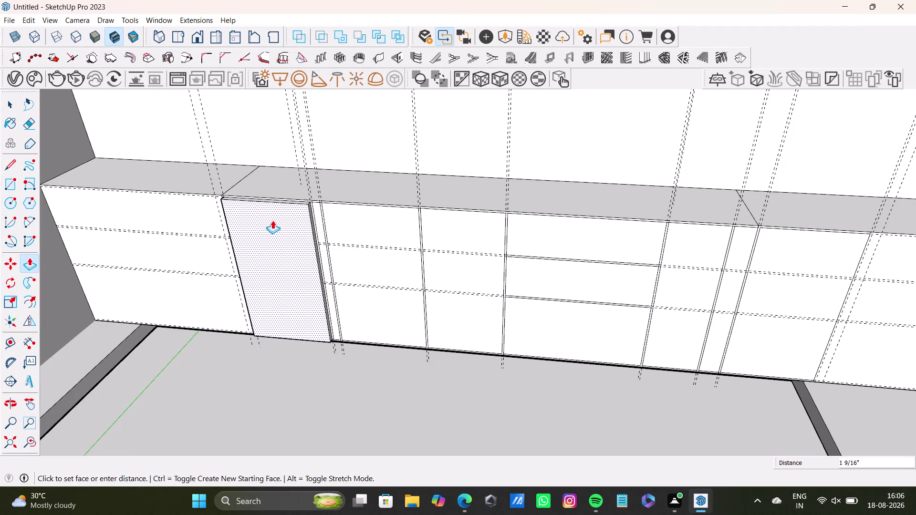
Push the left door and its narrow side strip out 1 9/16".
key(space)
scroll(up, 3)
click(320, 220)
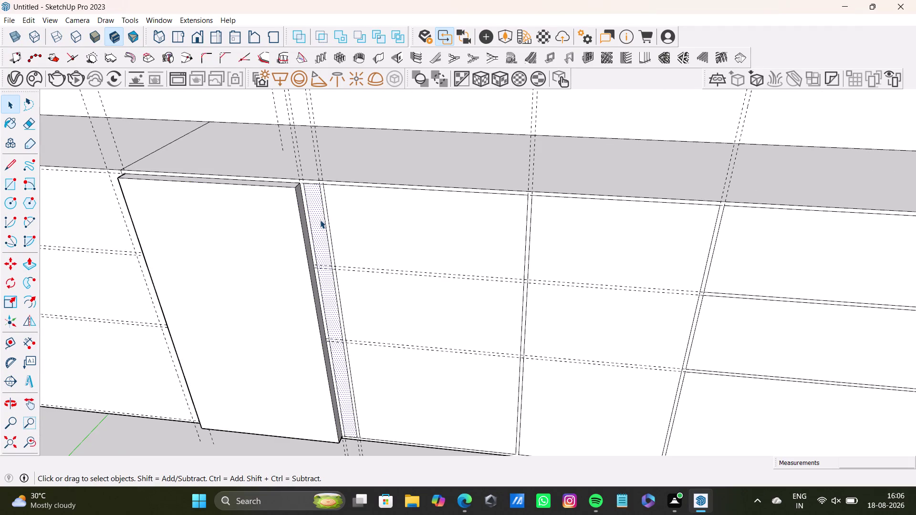
key(p)
drag(321, 220, 286, 205)
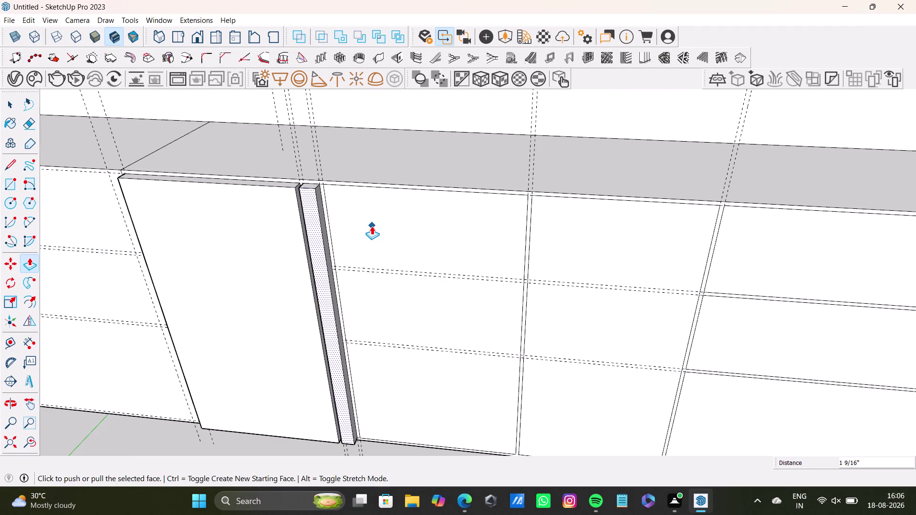
key(space)
click(373, 226)
Pull the second door front out to the same 1 9/16" thickness.
key(p)
drag(370, 225, 309, 201)
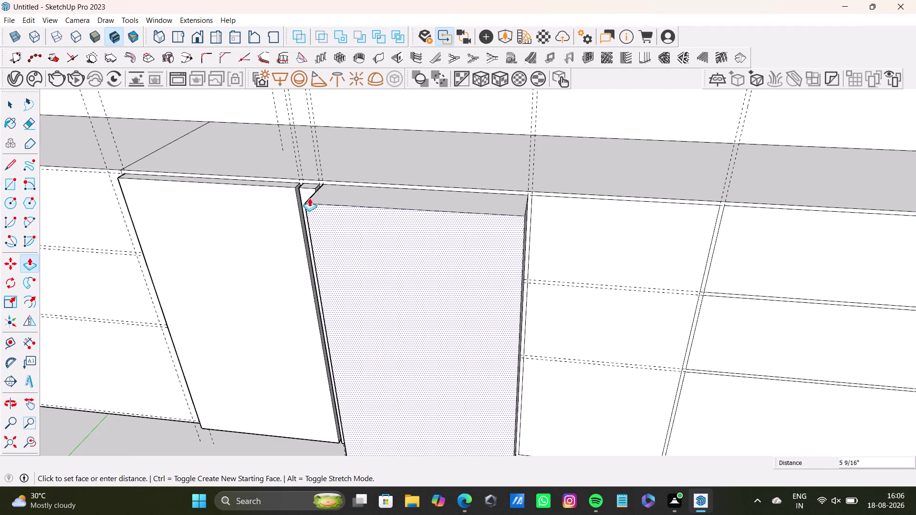
drag(309, 201, 309, 189)
scroll(down, 3)
middle_drag(495, 251, 347, 233)
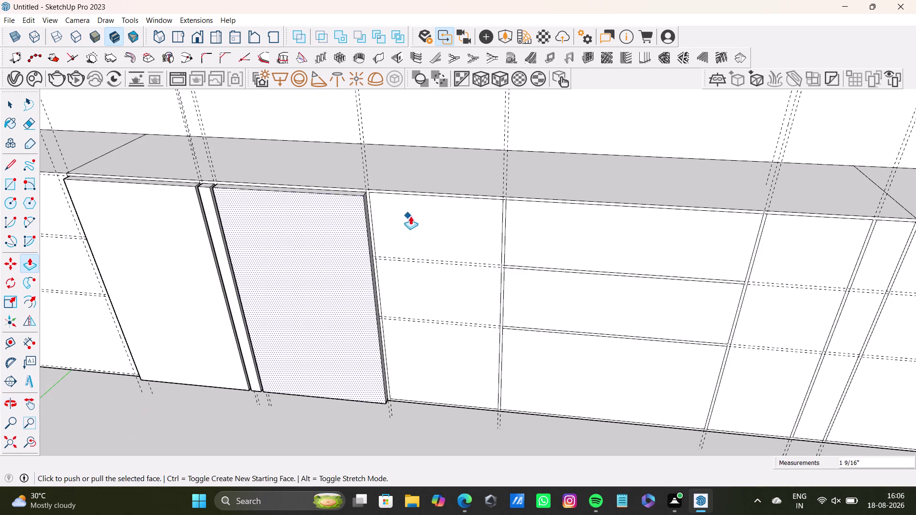
key(space)
click(414, 216)
Thicken the next door front along the run by 1 9/16".
key(p)
drag(414, 215, 344, 197)
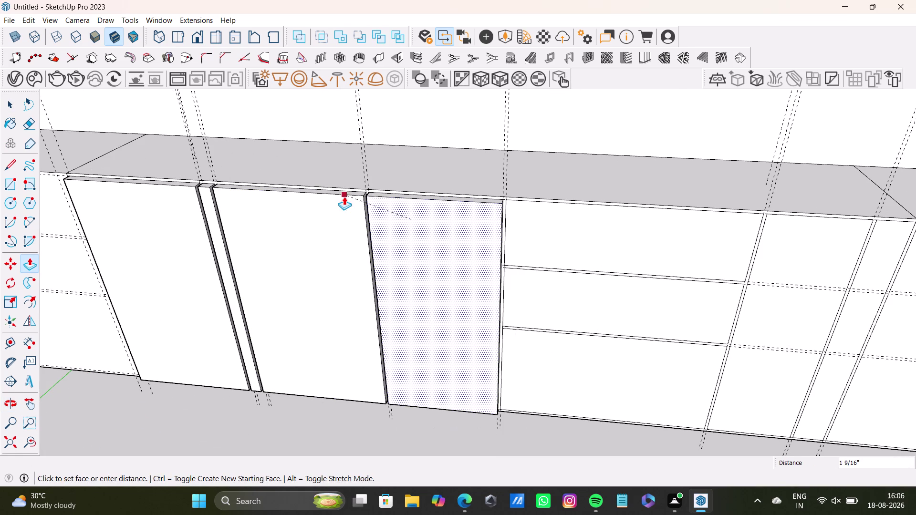
drag(344, 197, 344, 197)
scroll(down, 3)
middle_drag(557, 246, 418, 240)
Push the top drawer front out 1 9/16".
key(space)
click(458, 230)
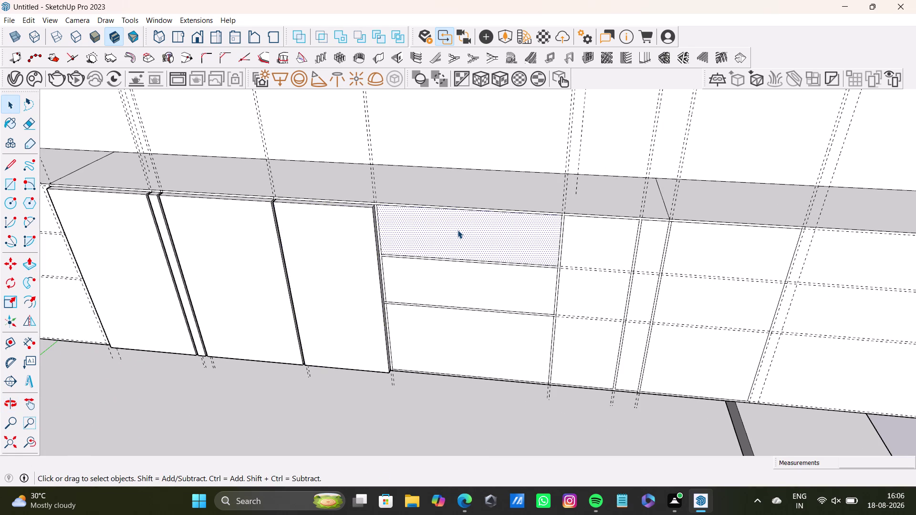
key(p)
drag(458, 230, 359, 207)
key(space)
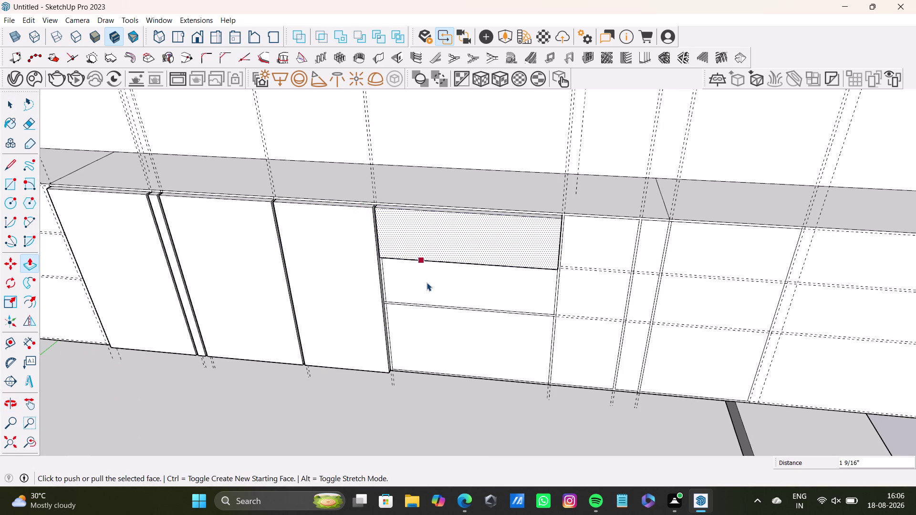
click(428, 287)
Give the middle drawer front a 1 9/16" thickness.
key(p)
drag(428, 287, 354, 251)
key(space)
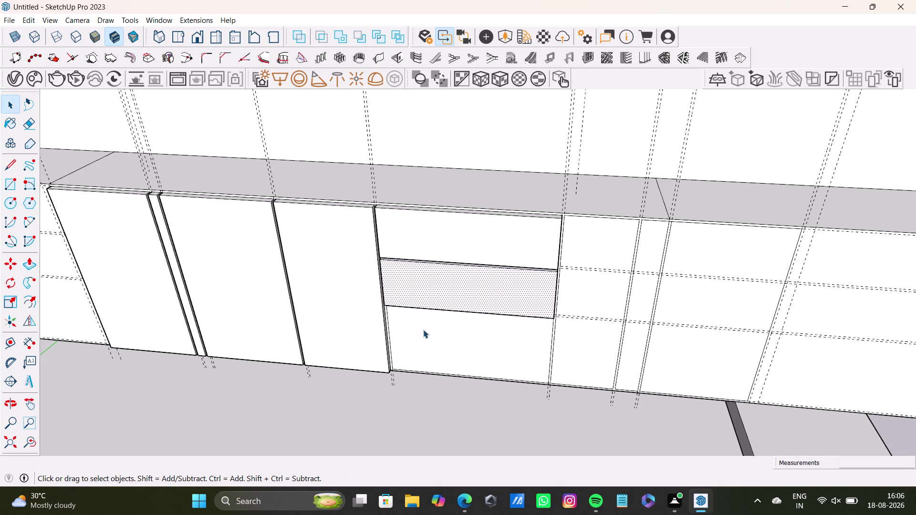
click(426, 333)
key(p)
drag(426, 333, 338, 283)
Extrude the bottom drawer front 1 9/16" outward.
scroll(down, 3)
middle_drag(455, 314, 360, 313)
scroll(up, 3)
click(452, 256)
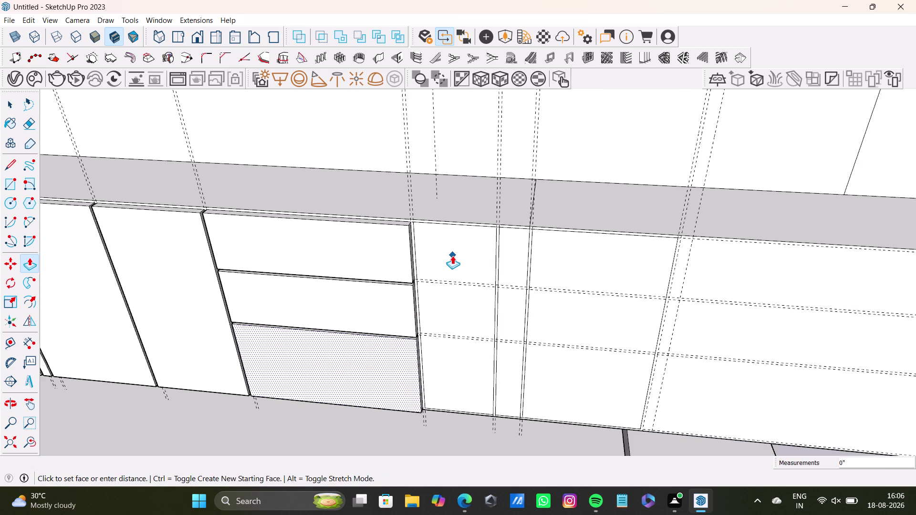
key(space)
click(453, 256)
Thicken the narrow door and the thin filler strip by 1 9/16".
key(p)
drag(452, 256, 399, 241)
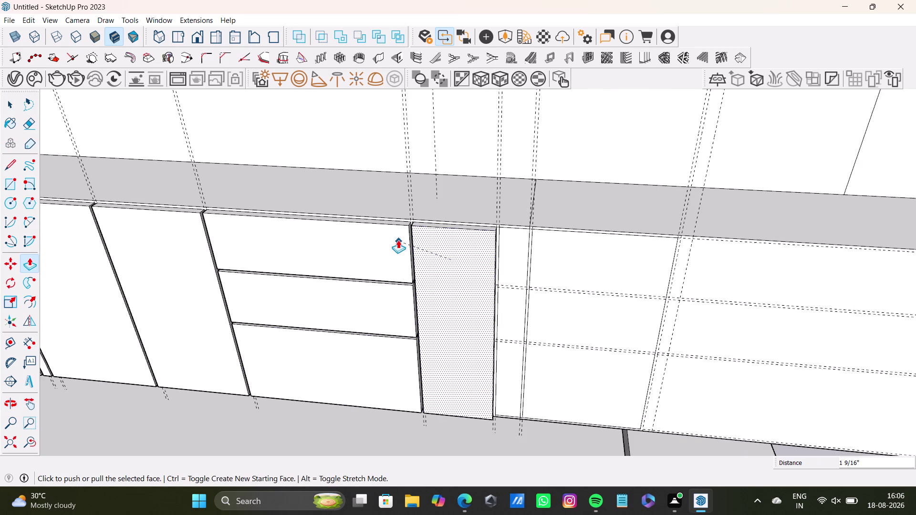
key(space)
click(512, 266)
key(p)
drag(513, 266, 483, 254)
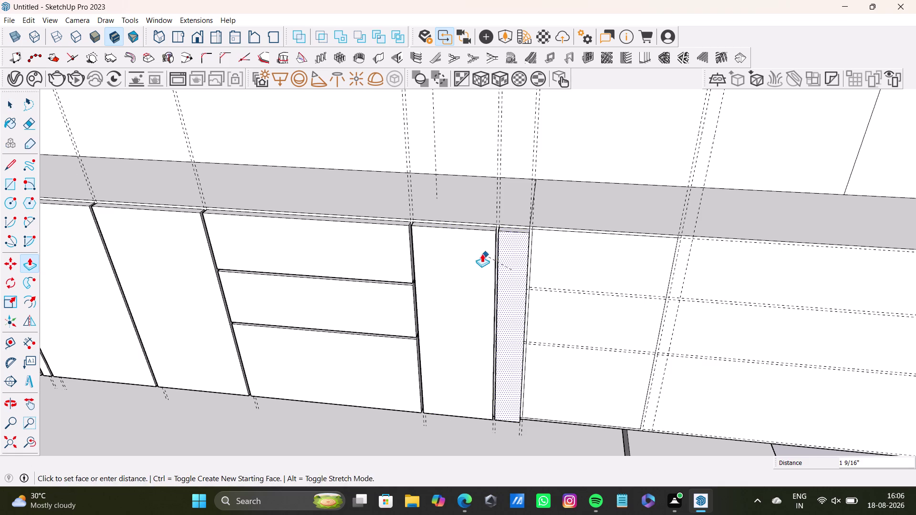
drag(483, 254, 479, 254)
key(space)
Push the last door face at the right end of the cabinets out 1 9/16".
scroll(down, 3)
middle_drag(501, 290, 395, 294)
click(472, 279)
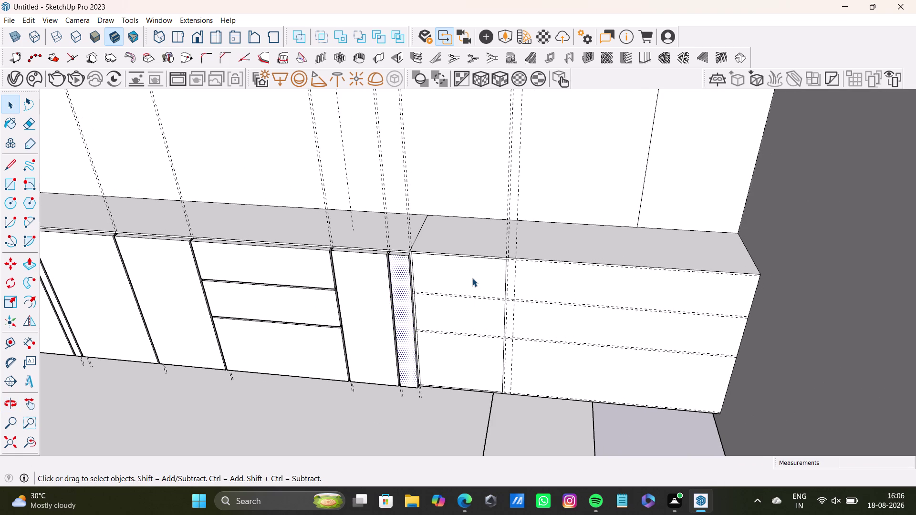
key(bracketright)
key(bracketright)
key(bracketright)
drag(472, 279, 443, 278)
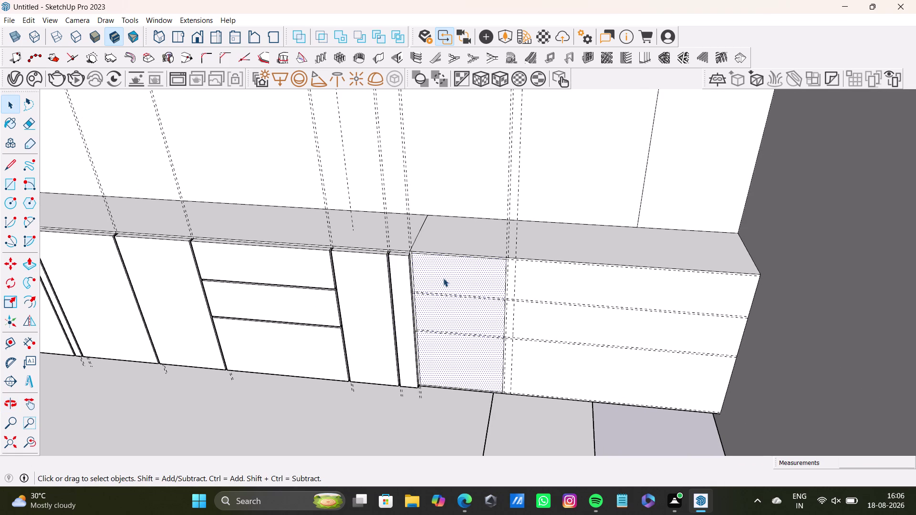
key(p)
drag(443, 278, 387, 266)
key(space)
scroll(down, 3)
Orbit around the cabinet run to check all the thickened fronts.
middle_drag(411, 282, 425, 228)
scroll(down, 3)
middle_drag(442, 260, 568, 244)
scroll(up, 3)
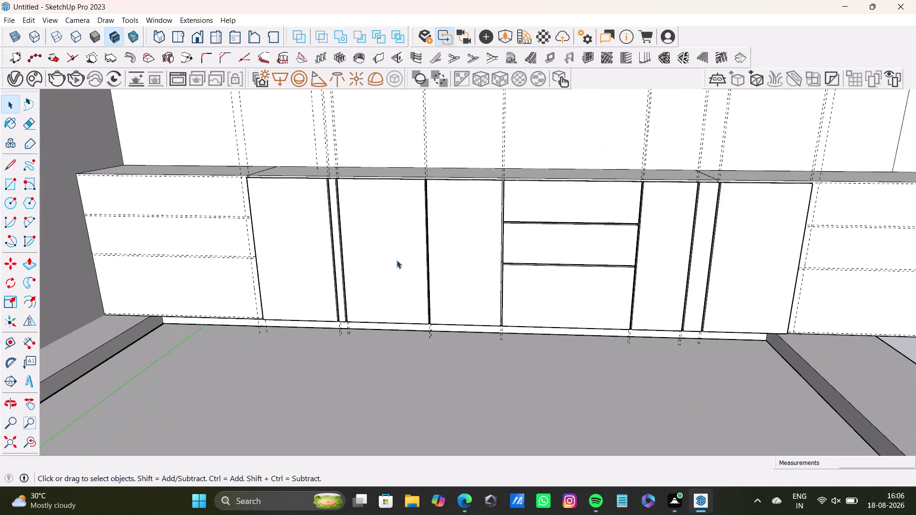
Draw the 14' 1 7/16" × 1' 10 15/16" rectangle from the back corner to the far front corner.
middle_drag(397, 260, 399, 395)
scroll(down, 3)
middle_drag(425, 304, 388, 380)
scroll(up, 3)
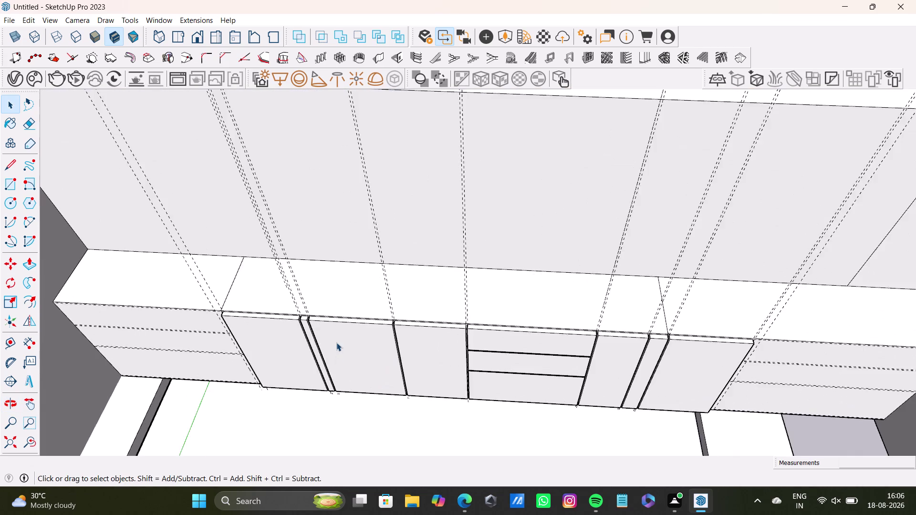
scroll(up, 3)
click(10, 184)
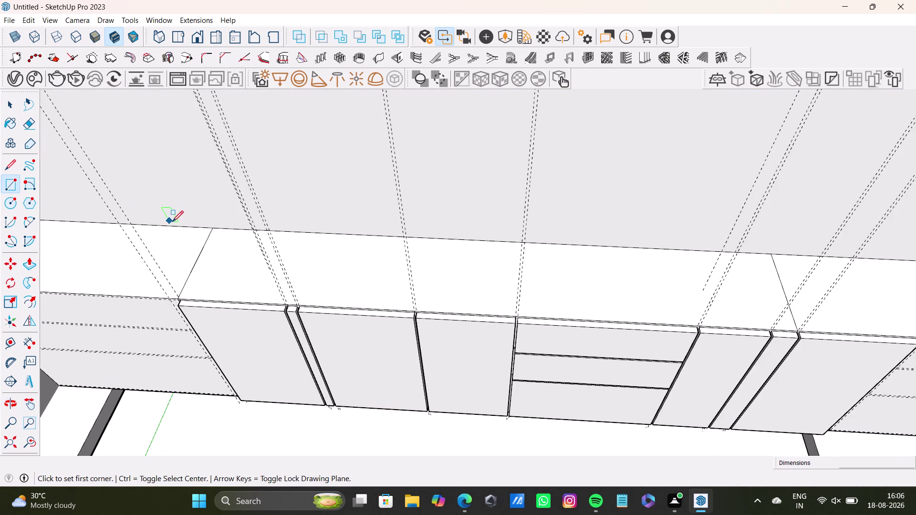
scroll(up, 3)
click(226, 229)
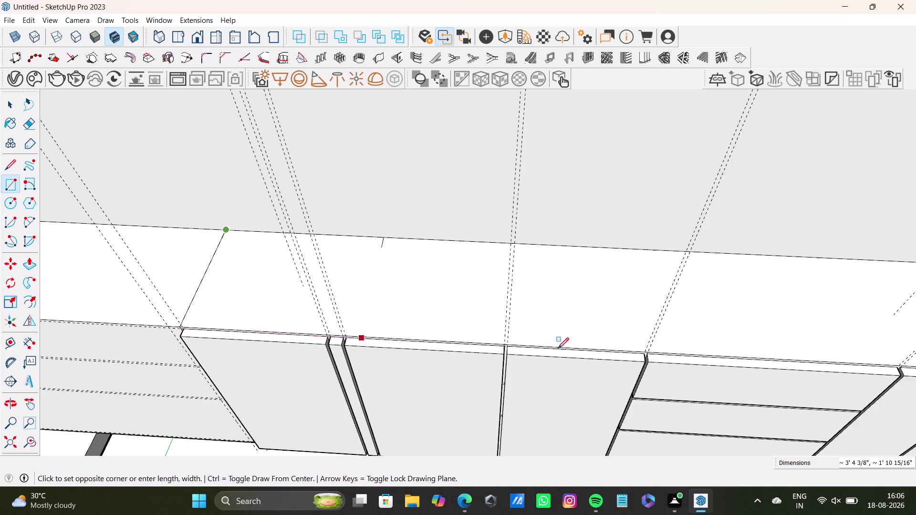
scroll(down, 3)
middle_drag(795, 344, 451, 338)
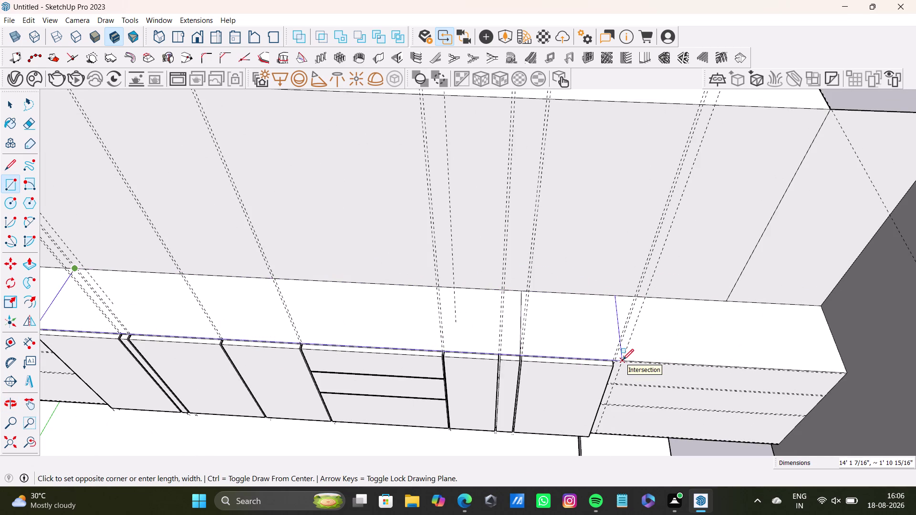
click(623, 360)
scroll(up, 3)
middle_drag(536, 360, 534, 333)
Undo a stray selection and orbit to face the cabinet run from the front.
key(space)
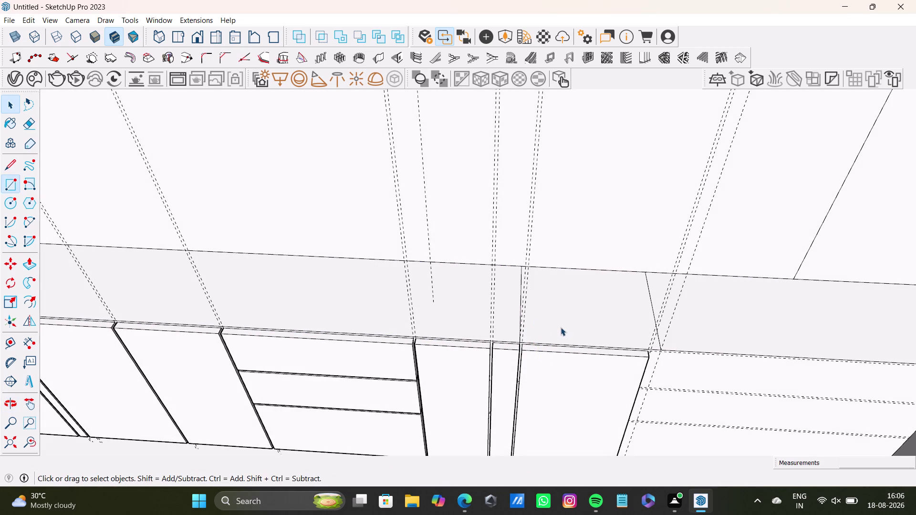
click(564, 326)
key(ctrl+z)
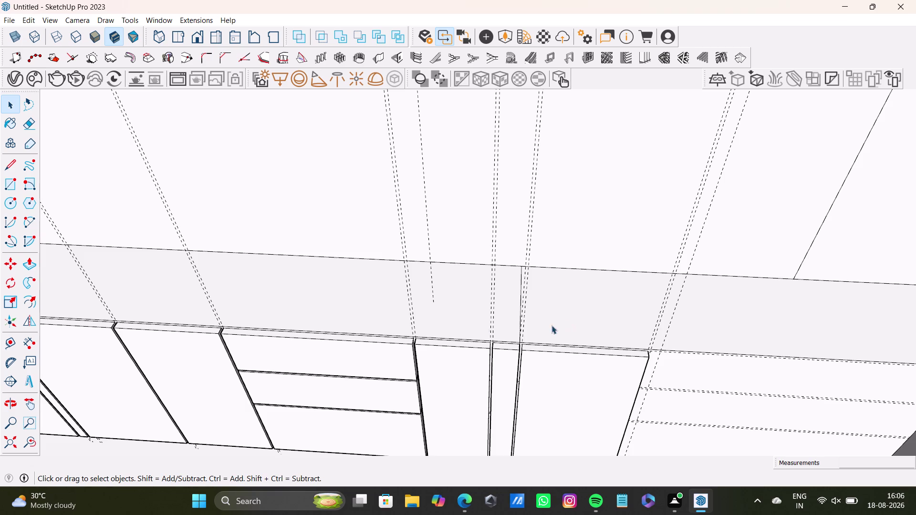
scroll(down, 3)
middle_drag(211, 295, 449, 324)
scroll(down, 3)
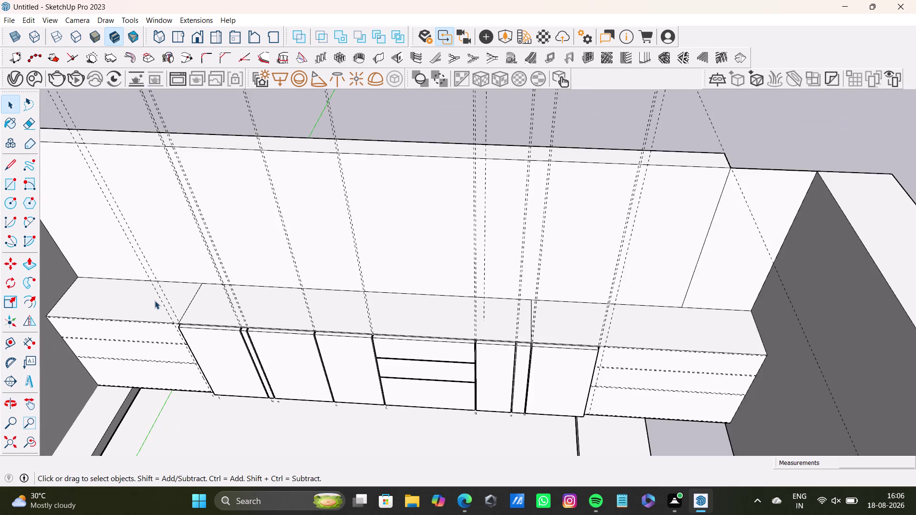
scroll(down, 3)
middle_drag(354, 340, 389, 231)
scroll(up, 3)
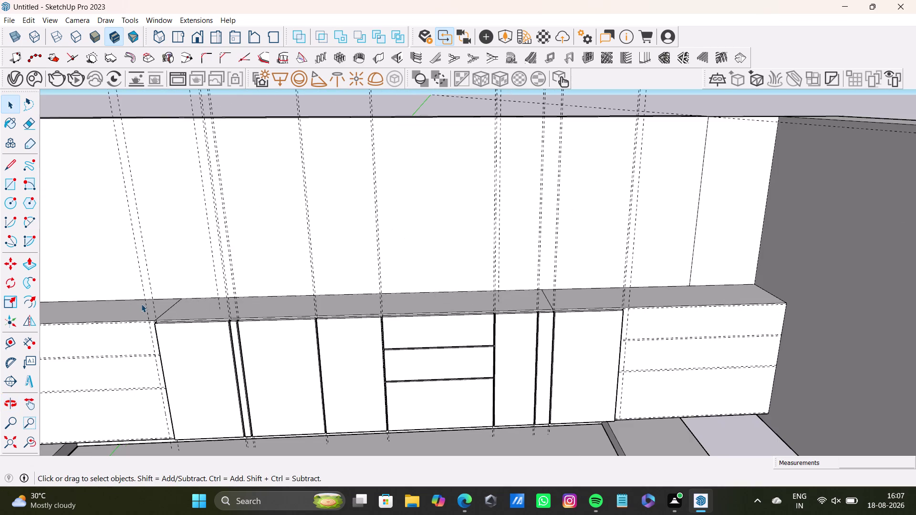
Select faces on the wall behind the cabinets.
click(154, 300)
scroll(up, 3)
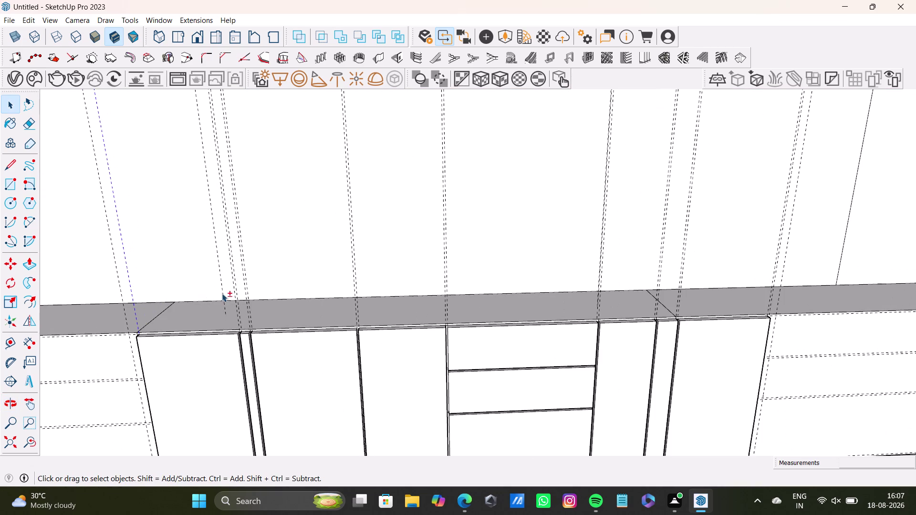
click(223, 295)
click(233, 296)
click(238, 300)
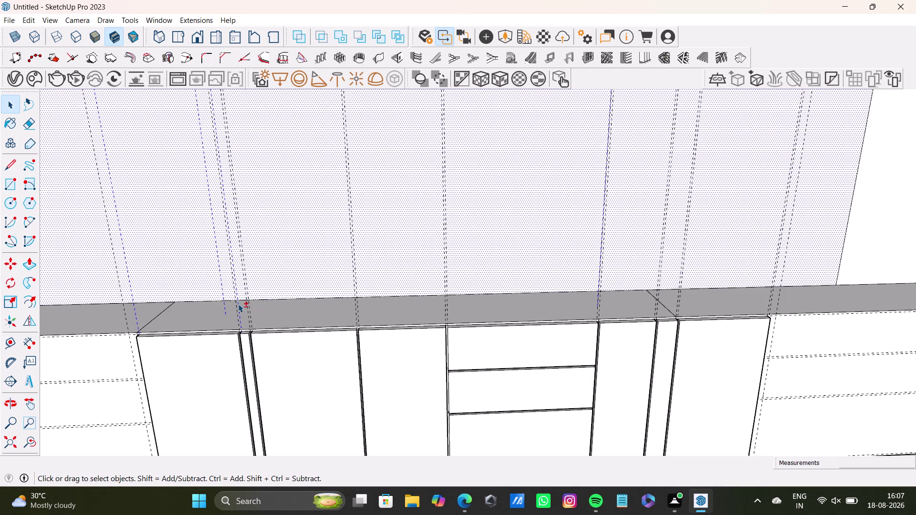
click(283, 272)
scroll(up, 3)
click(229, 295)
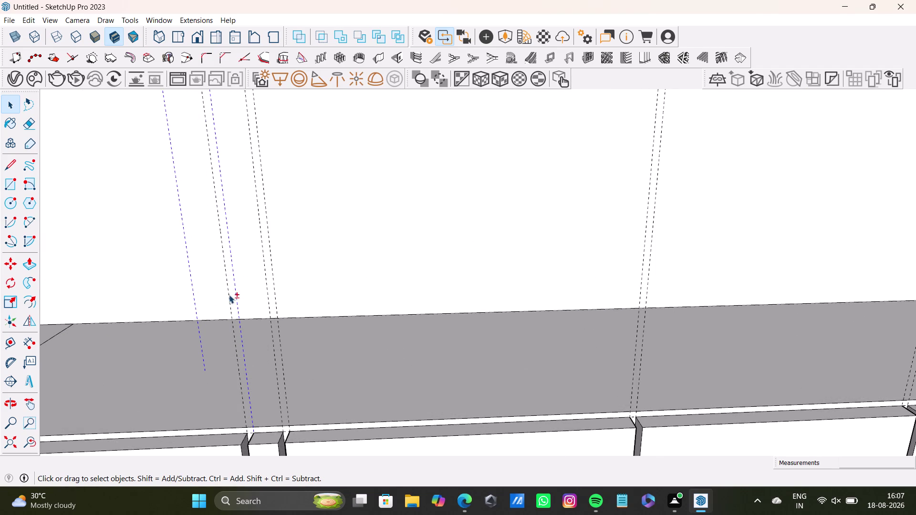
click(269, 297)
click(274, 298)
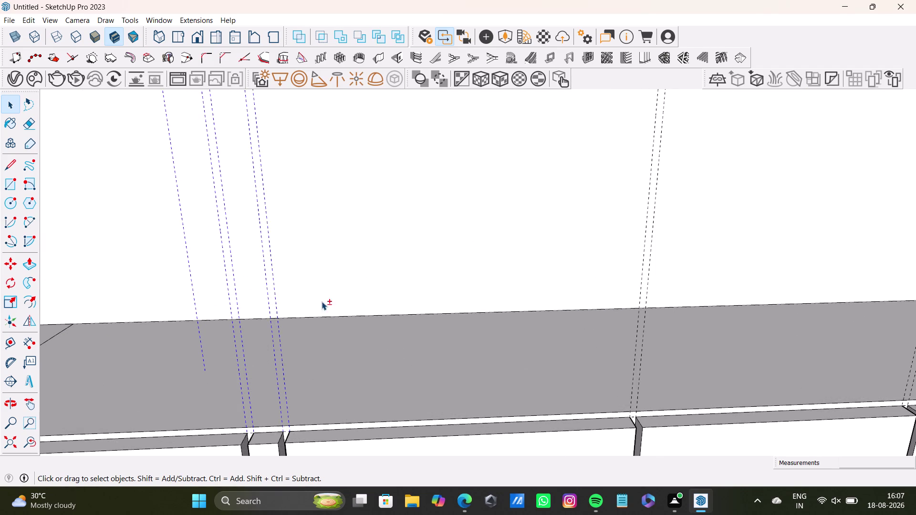
Orbit over the countertop and click faces at both of its ends to inspect it.
scroll(down, 3)
middle_drag(544, 335, 377, 320)
scroll(up, 3)
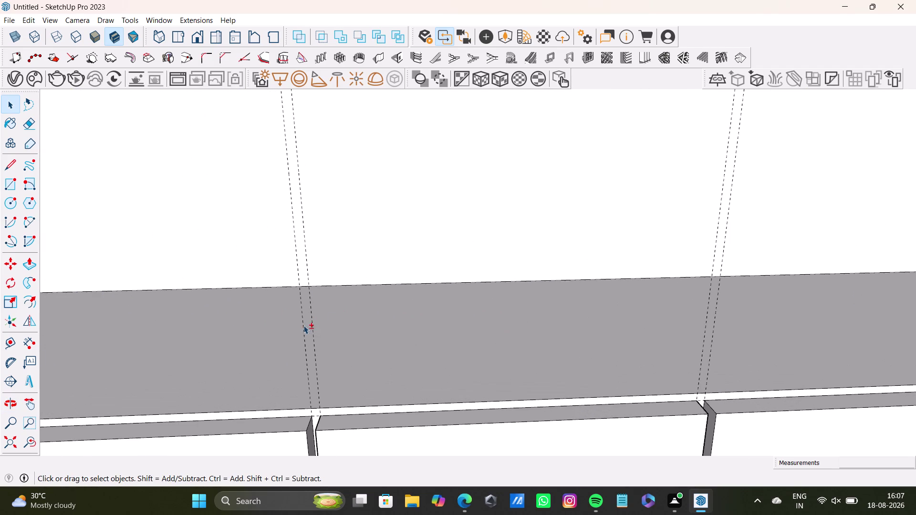
click(303, 325)
click(313, 326)
click(703, 342)
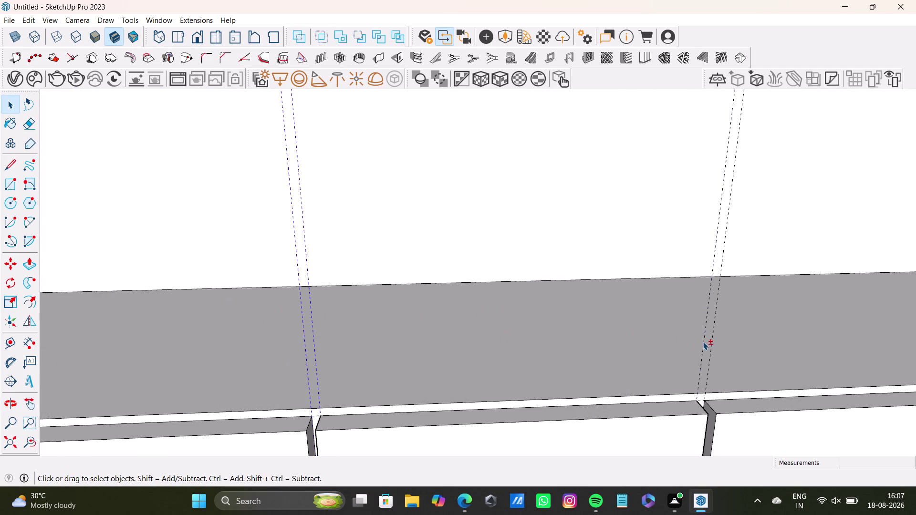
click(712, 342)
scroll(down, 3)
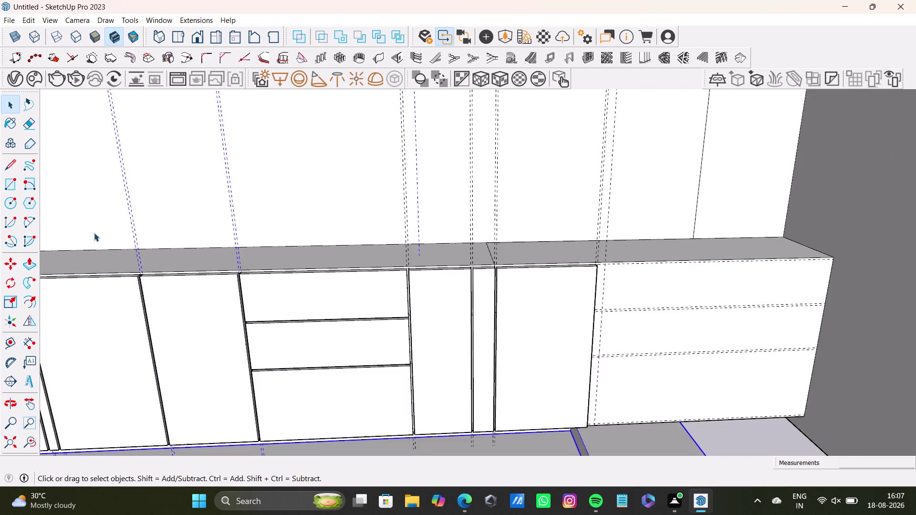
Draw a vertical edge down the left cabinet end's guide from top to base.
scroll(down, 3)
middle_drag(94, 232, 381, 231)
scroll(up, 3)
middle_drag(256, 288, 288, 173)
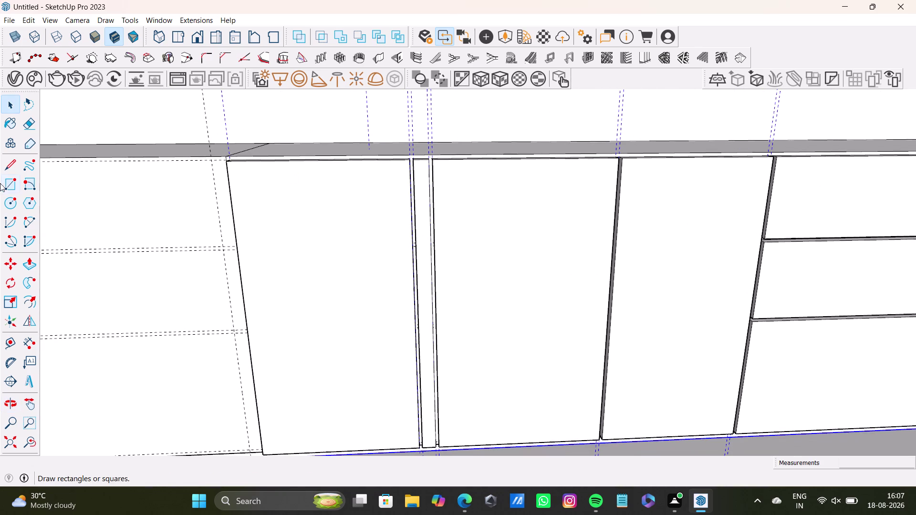
click(11, 167)
scroll(up, 3)
click(229, 153)
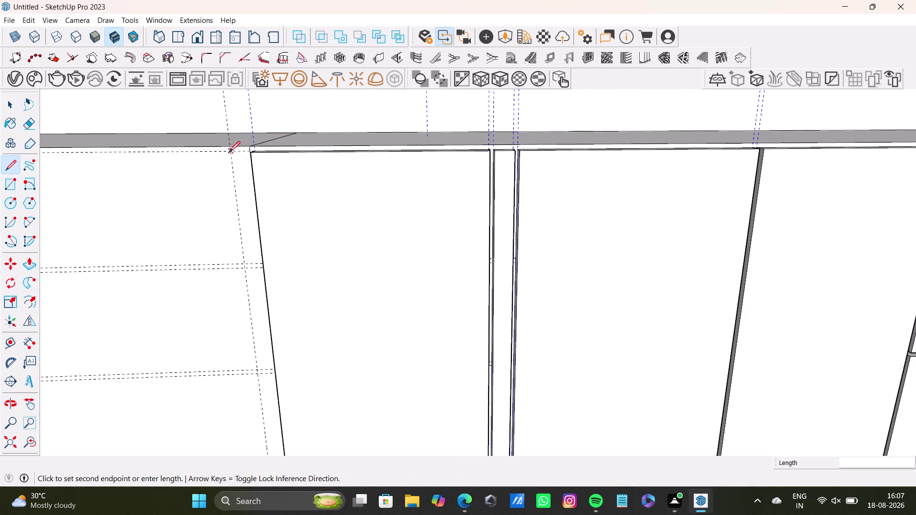
scroll(down, 3)
middle_drag(253, 298, 251, 210)
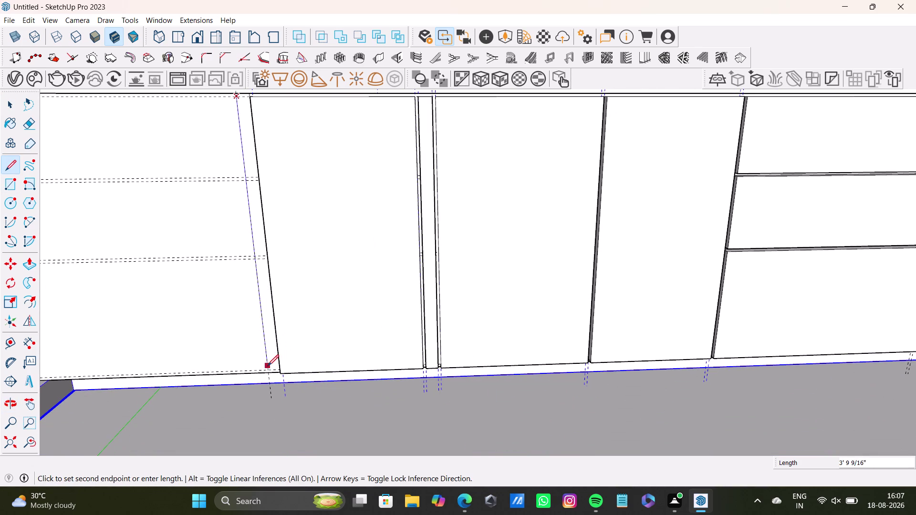
click(269, 370)
key(space)
Draw a matching vertical edge down the guide at the right cabinet end.
scroll(down, 3)
scroll(up, 3)
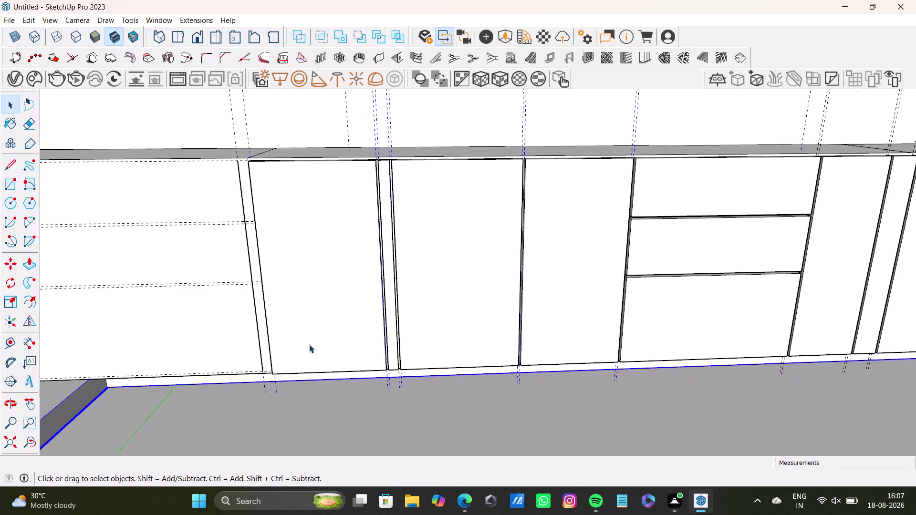
scroll(up, 3)
scroll(up, 3)
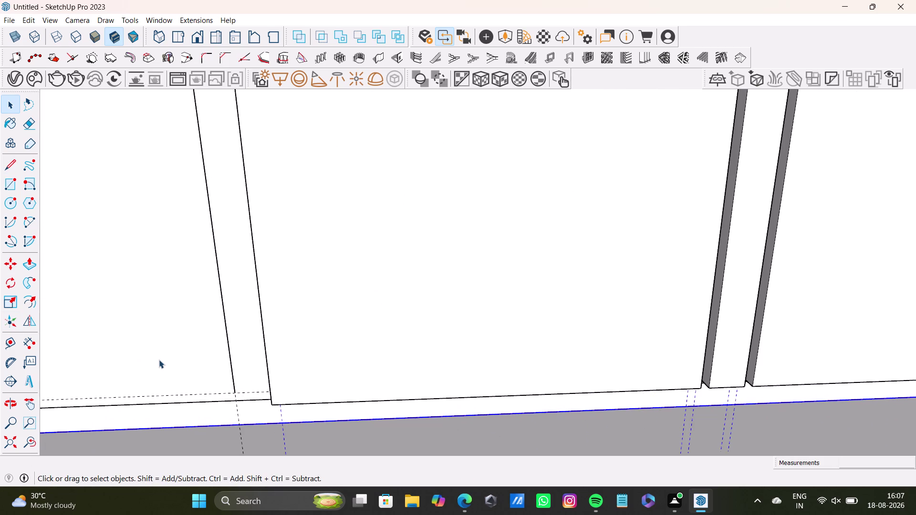
scroll(down, 3)
middle_drag(496, 299, 0, 342)
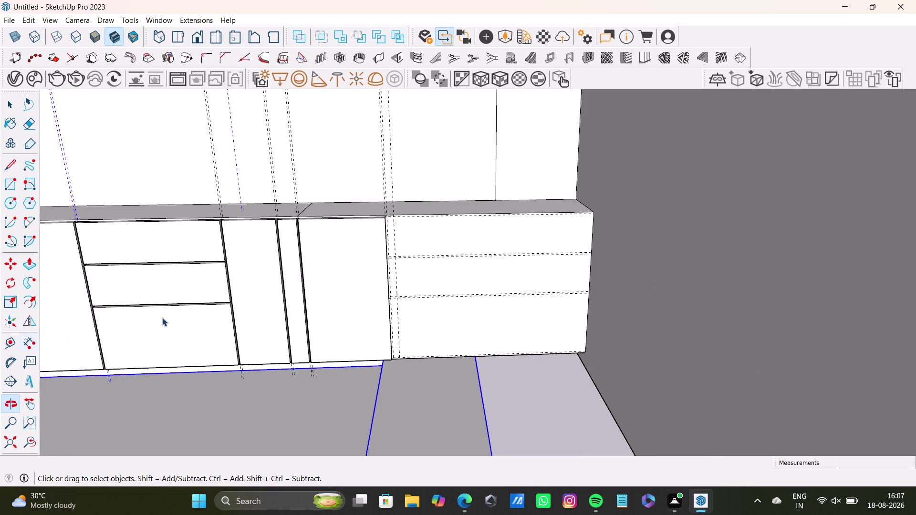
click(4, 165)
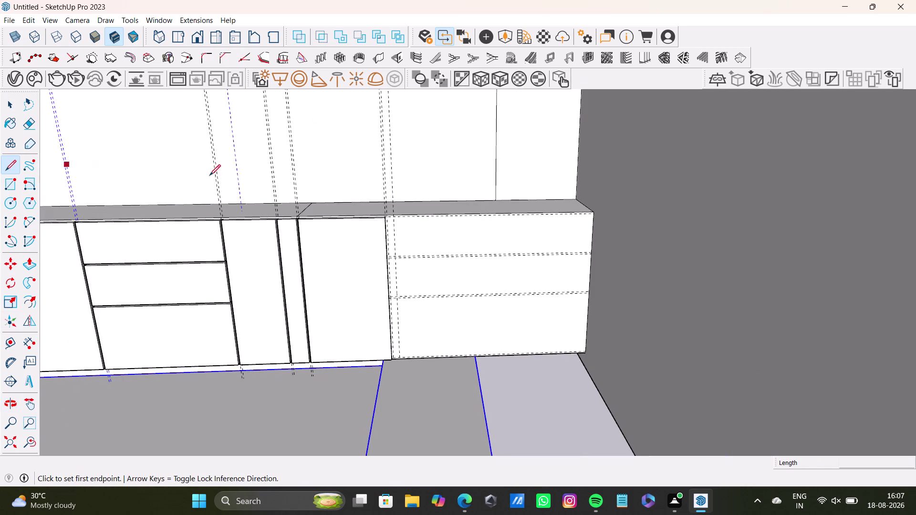
scroll(up, 3)
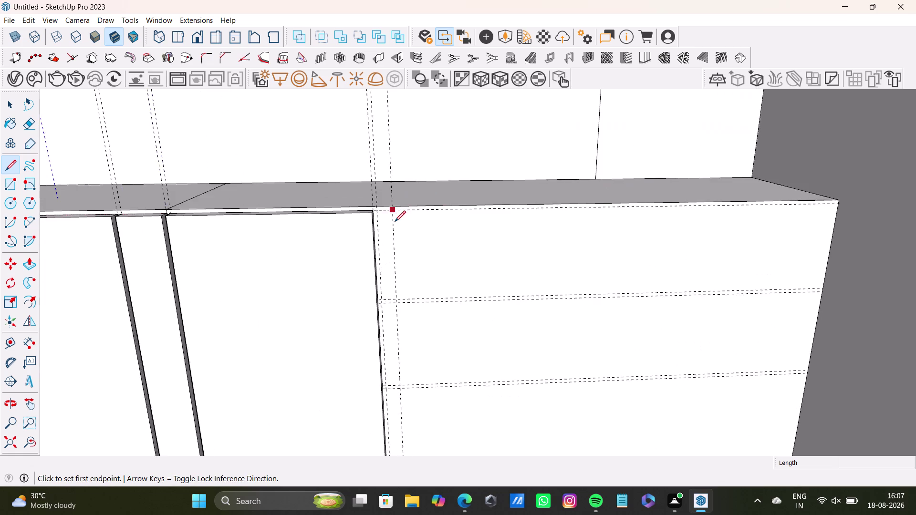
scroll(up, 3)
click(394, 208)
scroll(down, 3)
middle_drag(409, 351, 408, 207)
click(410, 347)
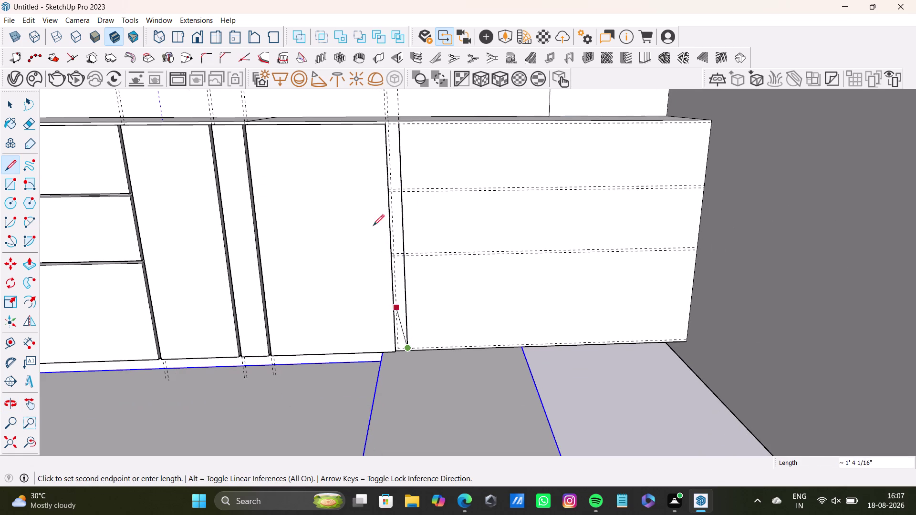
key(space)
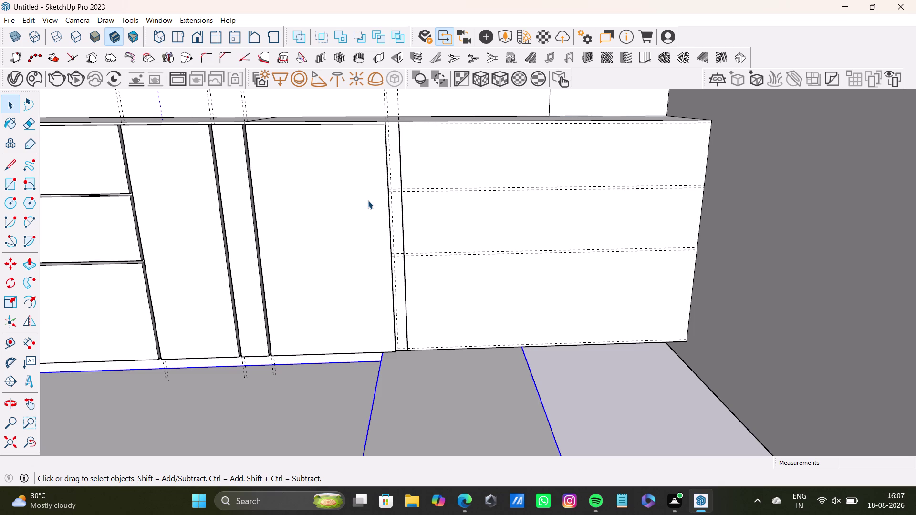
Orbit back to view the whole cabinet run.
scroll(down, 3)
middle_drag(283, 245, 426, 345)
scroll(up, 3)
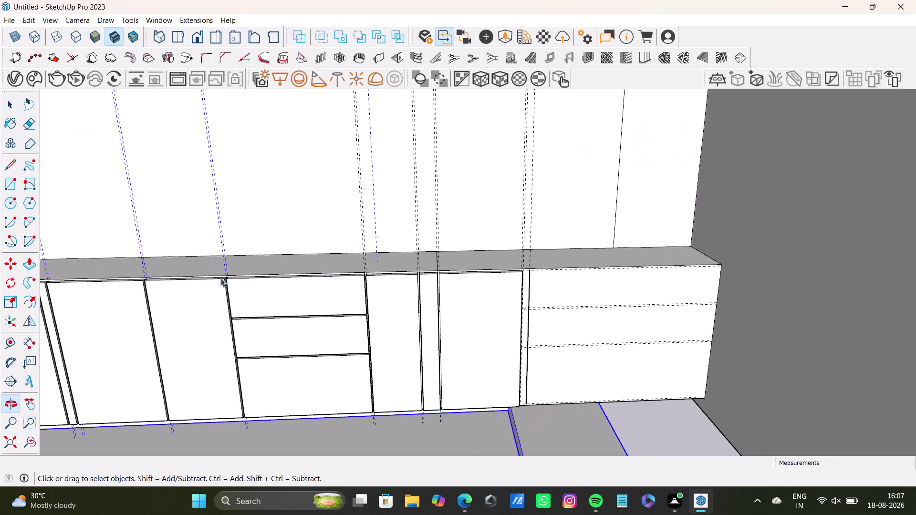
Delete all guide lines from the model with Edit > Delete Guides.
click(30, 18)
click(77, 121)
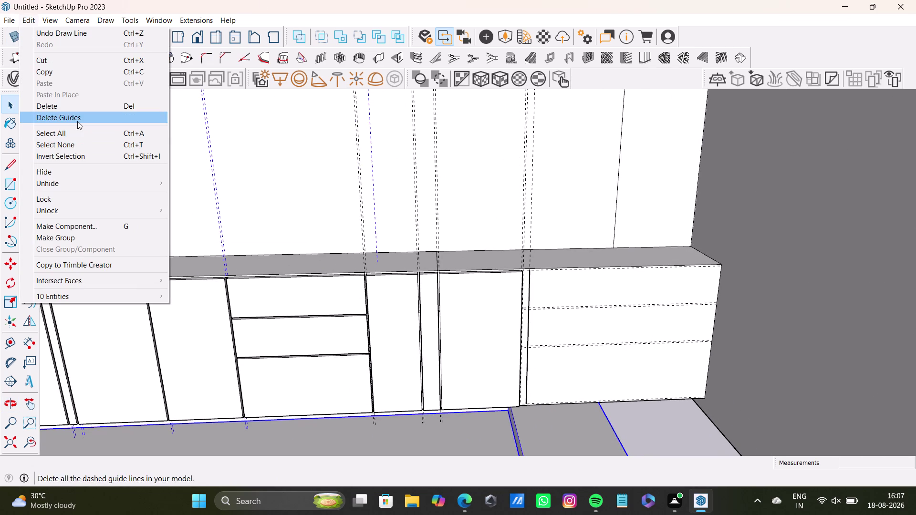
scroll(down, 3)
key(space)
middle_drag(151, 220, 336, 250)
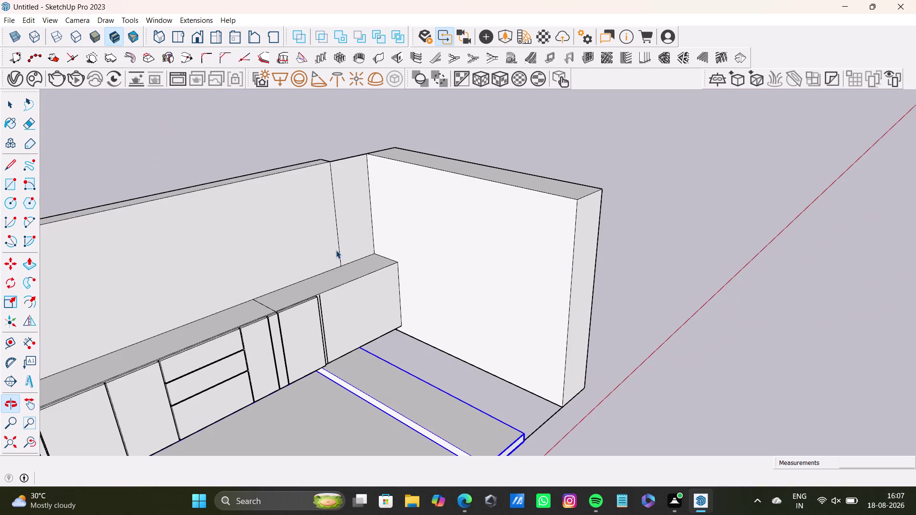
click(639, 156)
middle_drag(473, 291, 45, 315)
Push/pull the recessed face beside the cabinet end outward to fill the gap.
middle_drag(428, 266, 330, 264)
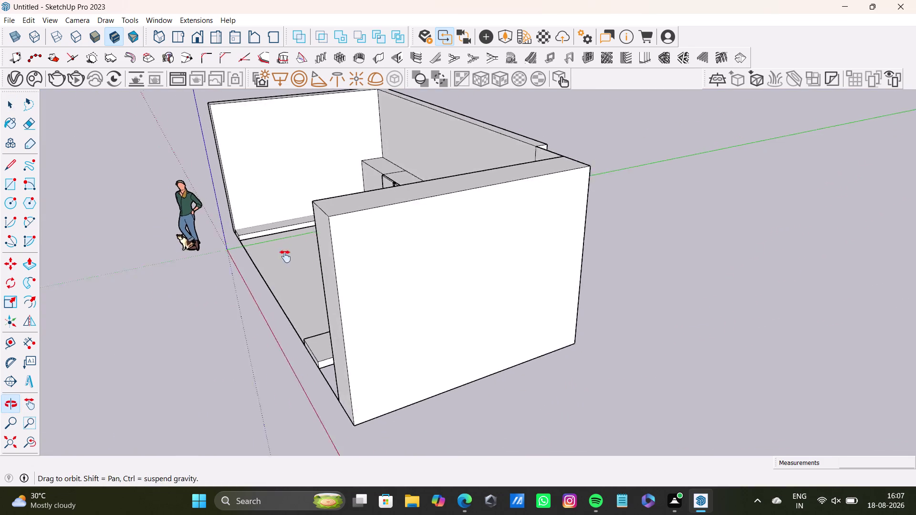
middle_drag(330, 265, 277, 255)
middle_drag(434, 269, 186, 263)
scroll(up, 3)
middle_drag(295, 245, 313, 327)
scroll(down, 3)
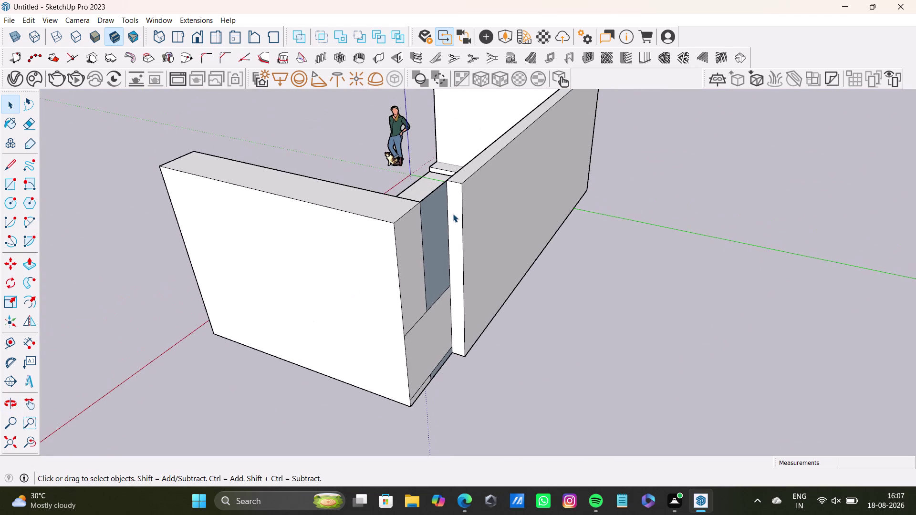
click(453, 214)
key(p)
drag(453, 214, 398, 236)
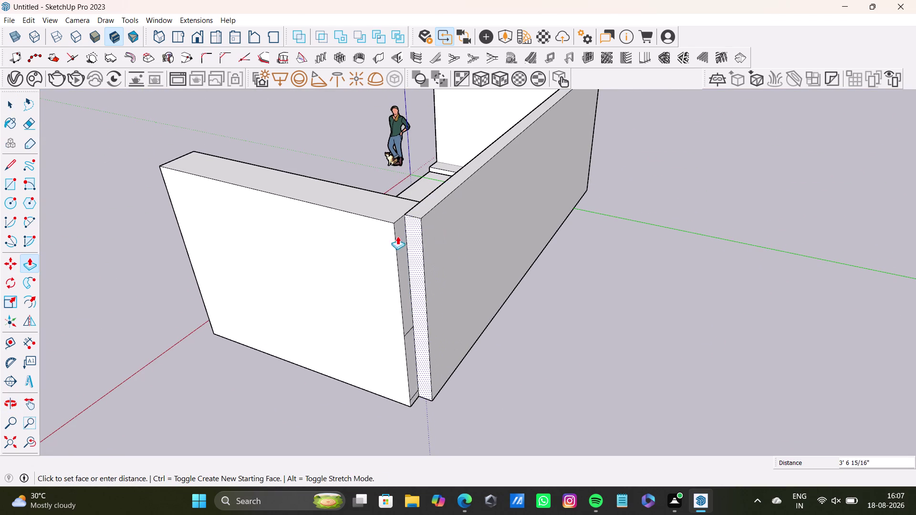
drag(399, 236, 391, 236)
Orbit over the room and zoom in on the cabinet run.
scroll(down, 3)
scroll(up, 3)
middle_drag(527, 216, 286, 307)
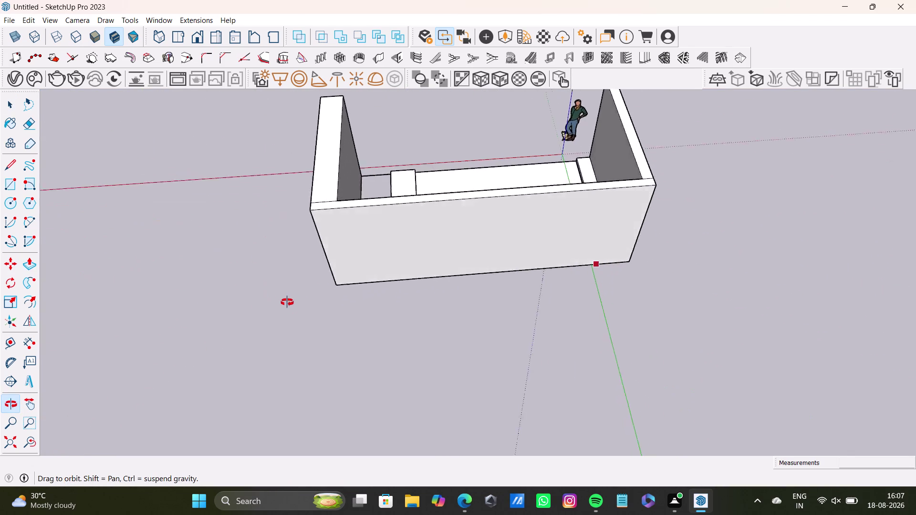
middle_drag(286, 307, 720, 294)
middle_drag(399, 331, 681, 337)
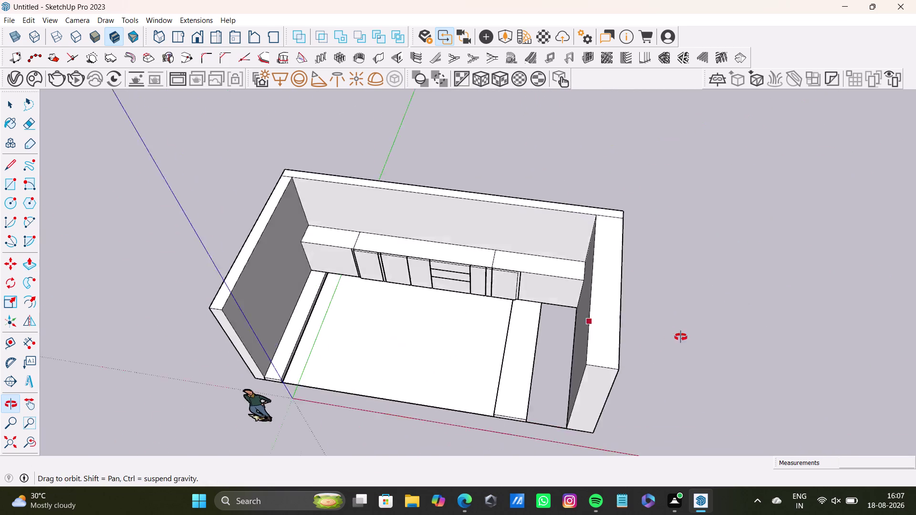
middle_drag(681, 337, 683, 335)
scroll(up, 3)
middle_drag(529, 299, 532, 223)
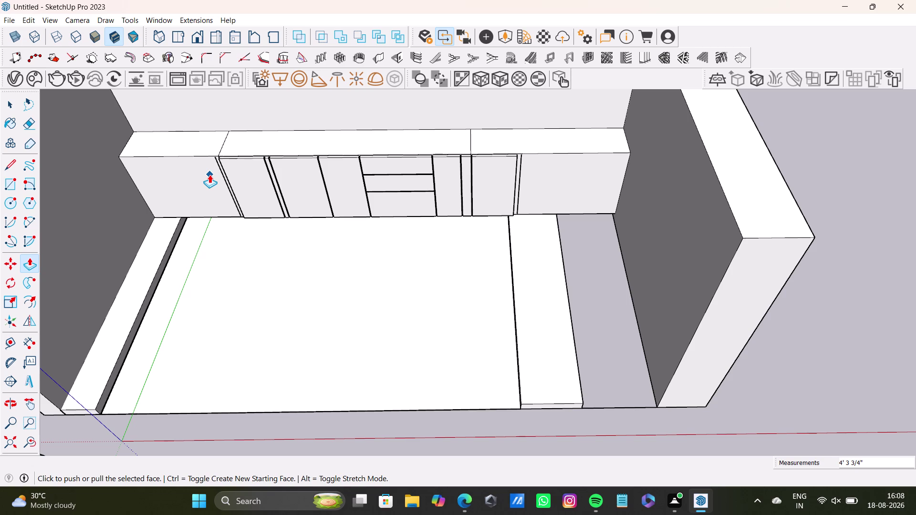
Place a guide 2' 5 3/8" in from the left cabinet end's outer edge.
scroll(up, 3)
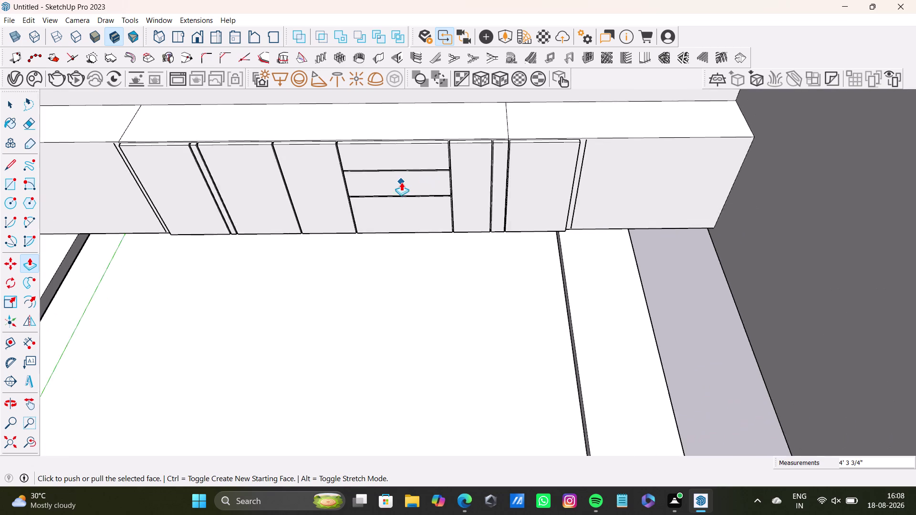
scroll(up, 3)
middle_drag(402, 182, 487, 230)
middle_drag(493, 251, 372, 189)
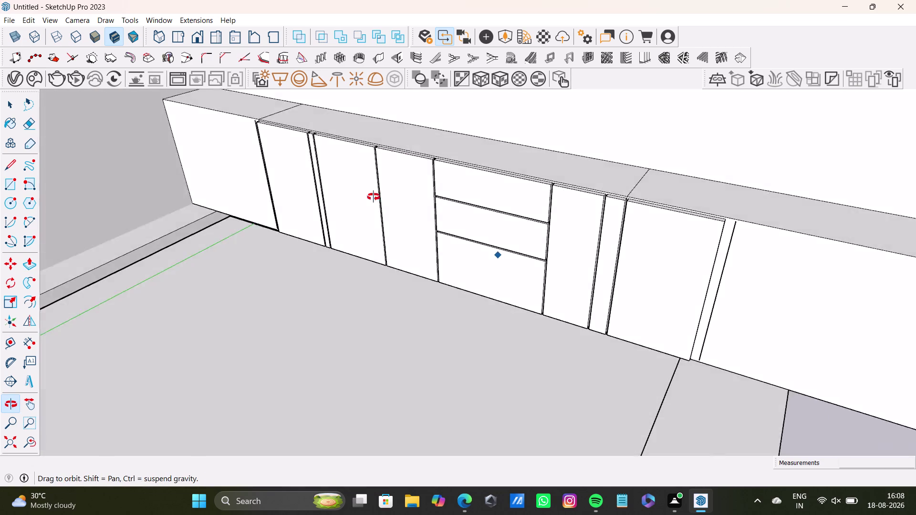
middle_drag(372, 189, 480, 182)
scroll(down, 3)
middle_drag(353, 212, 472, 194)
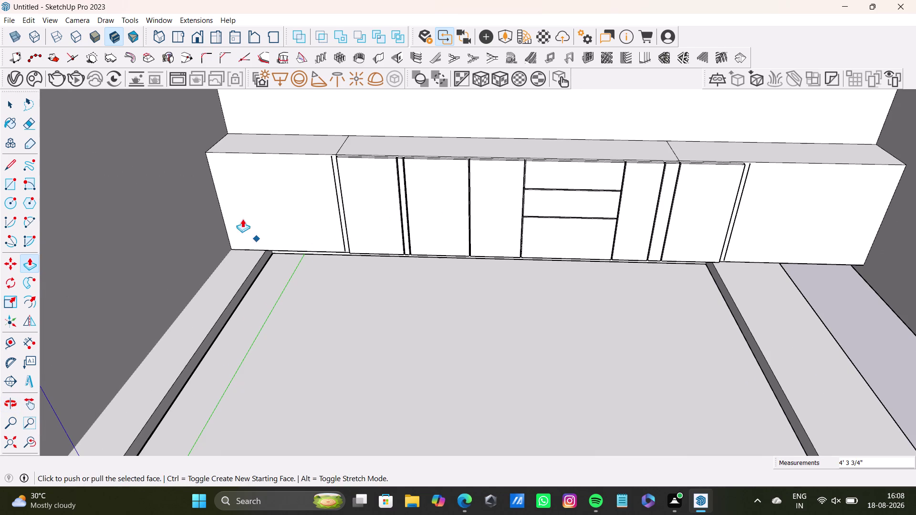
key(space)
click(2, 344)
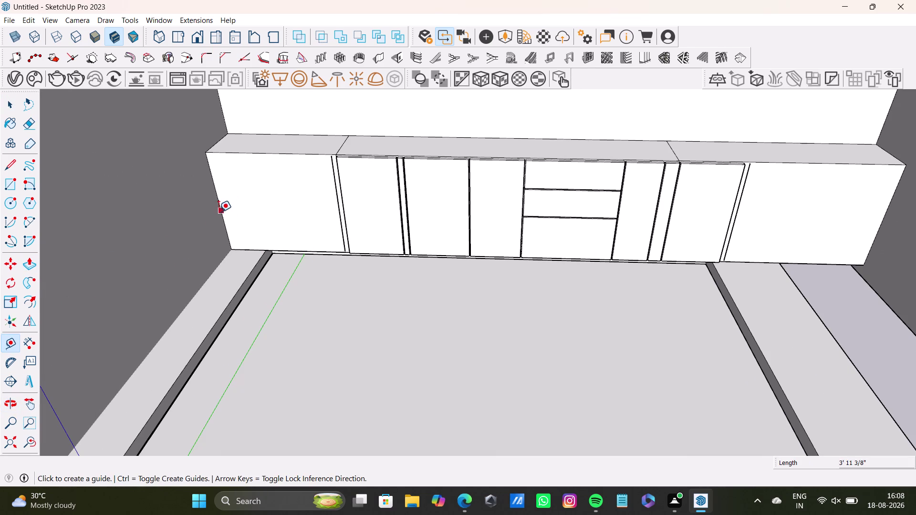
click(218, 212)
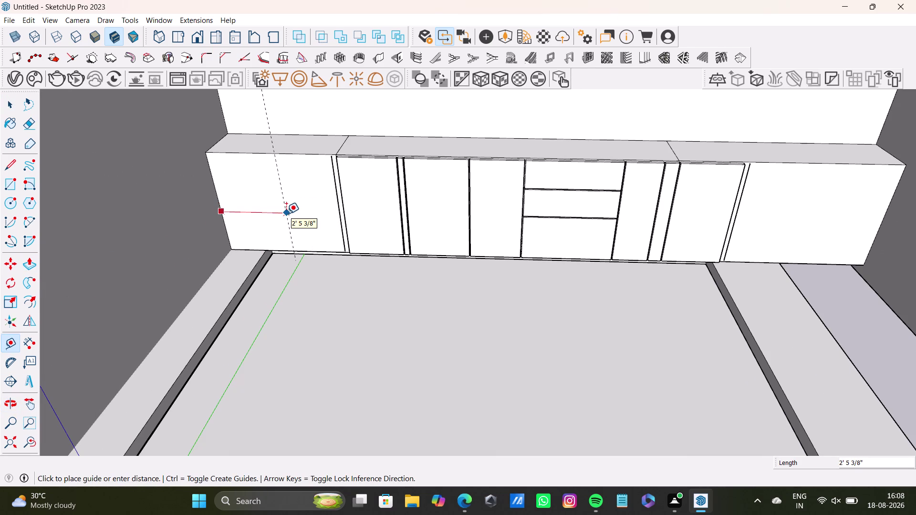
click(290, 217)
key(space)
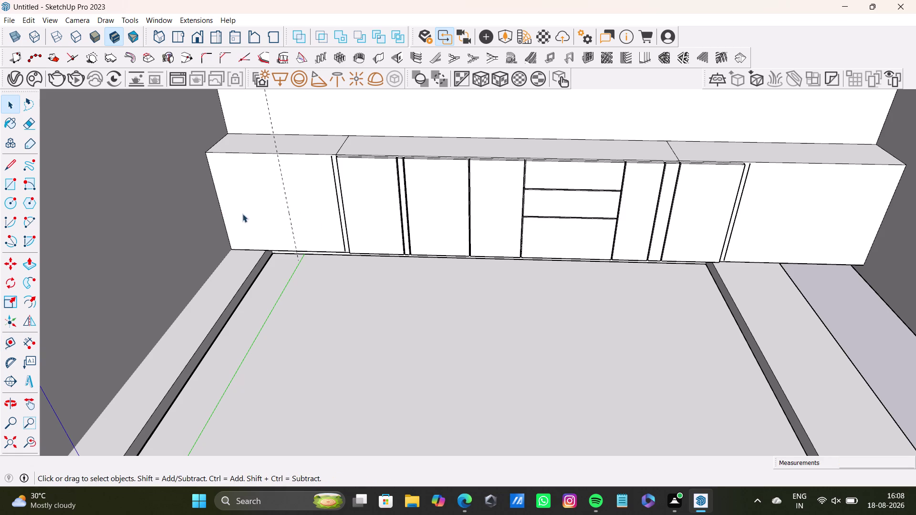
Draw a vertical edge along the guide to the cabinet base, then push/pull the face.
click(8, 172)
click(278, 155)
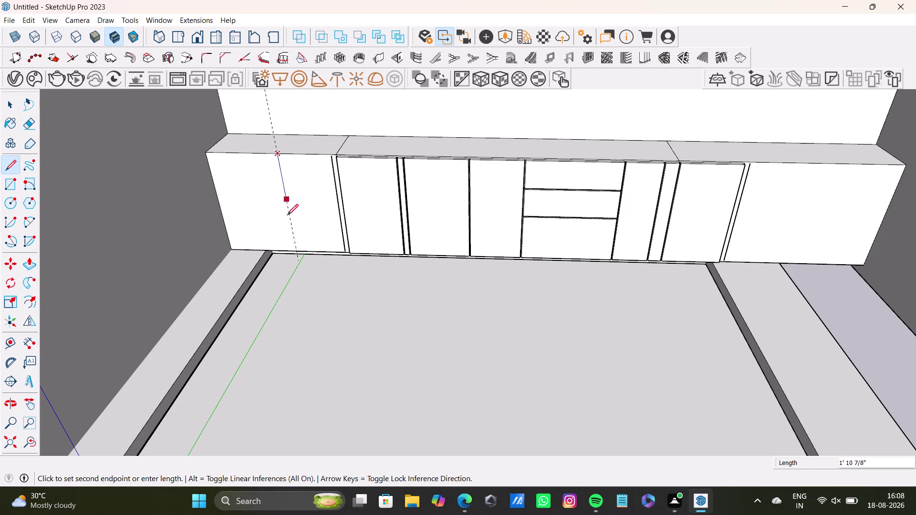
click(297, 250)
key(space)
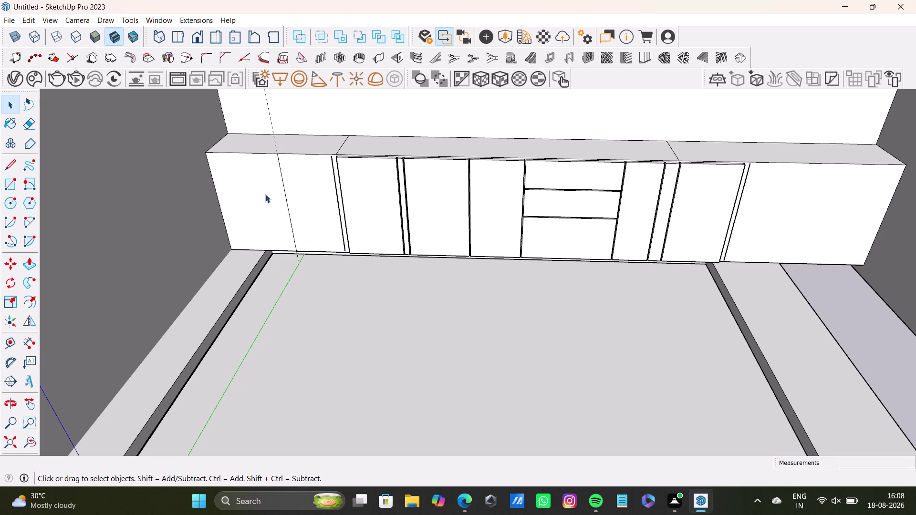
click(265, 194)
key(p)
drag(266, 194, 152, 390)
scroll(down, 3)
middle_drag(152, 389, 176, 290)
Orbit to the right cabinet end and start a guide from its edge, then cancel.
drag(162, 285, 137, 328)
scroll(down, 3)
middle_drag(292, 254, 224, 330)
scroll(up, 3)
middle_drag(338, 310, 352, 285)
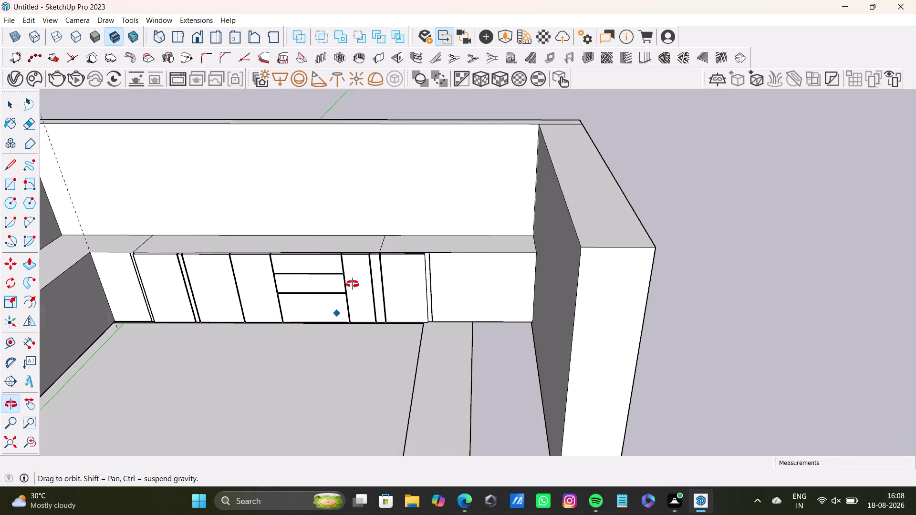
middle_drag(353, 285, 355, 268)
key(space)
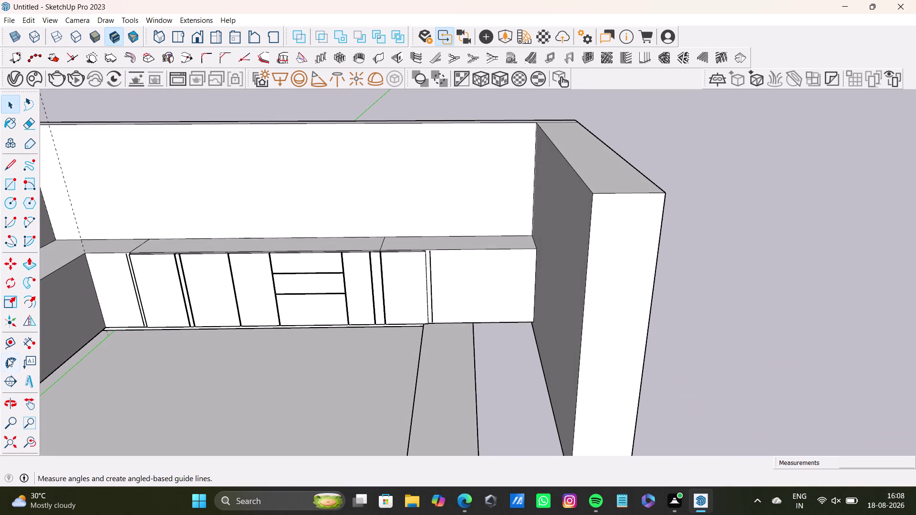
click(10, 346)
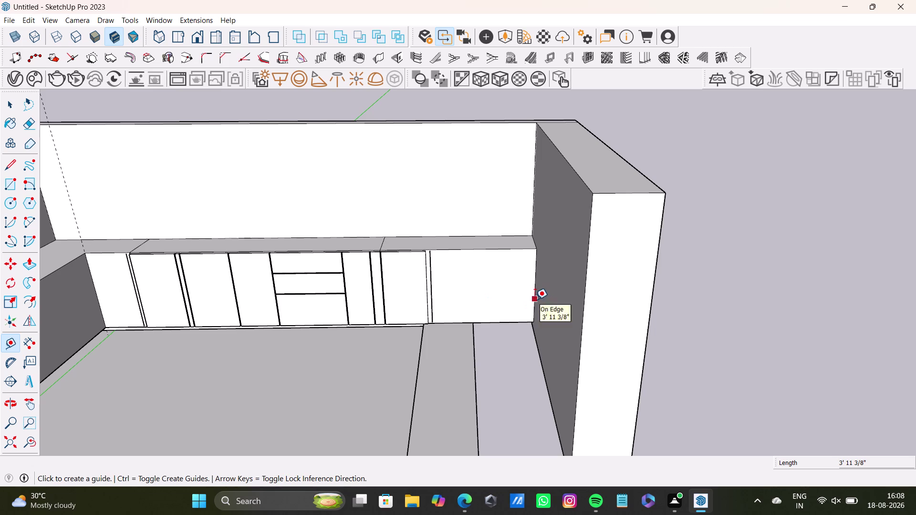
click(532, 298)
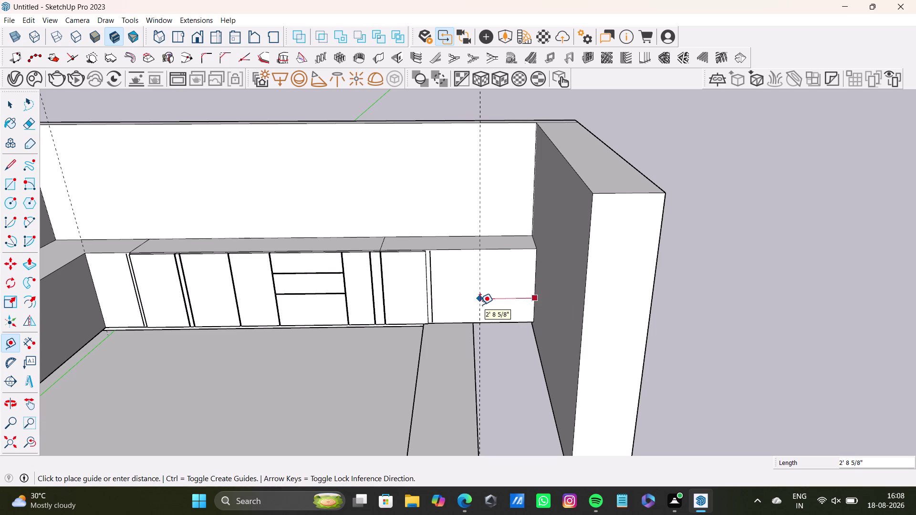
key(space)
Orbit to the left end and start, then cancel, a measurement on the end panel.
scroll(down, 3)
middle_drag(86, 296, 318, 281)
middle_drag(306, 296, 259, 253)
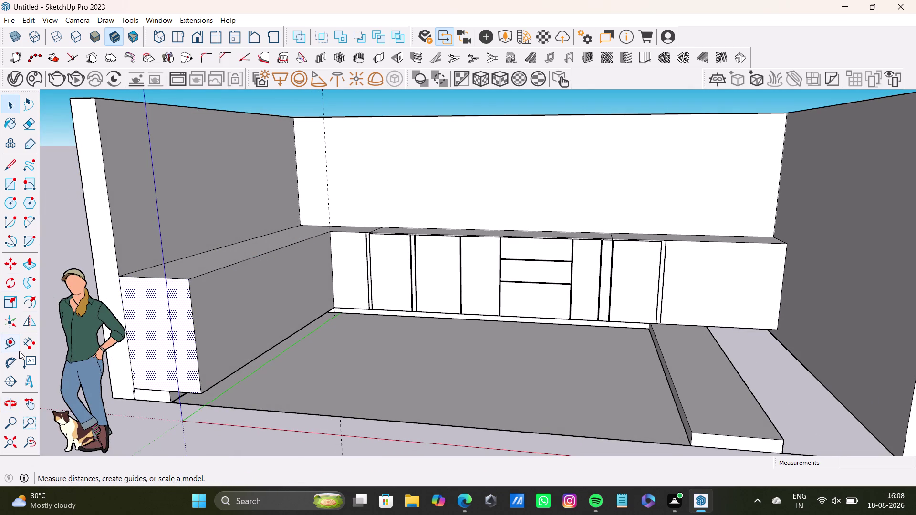
click(9, 339)
scroll(up, 3)
click(125, 311)
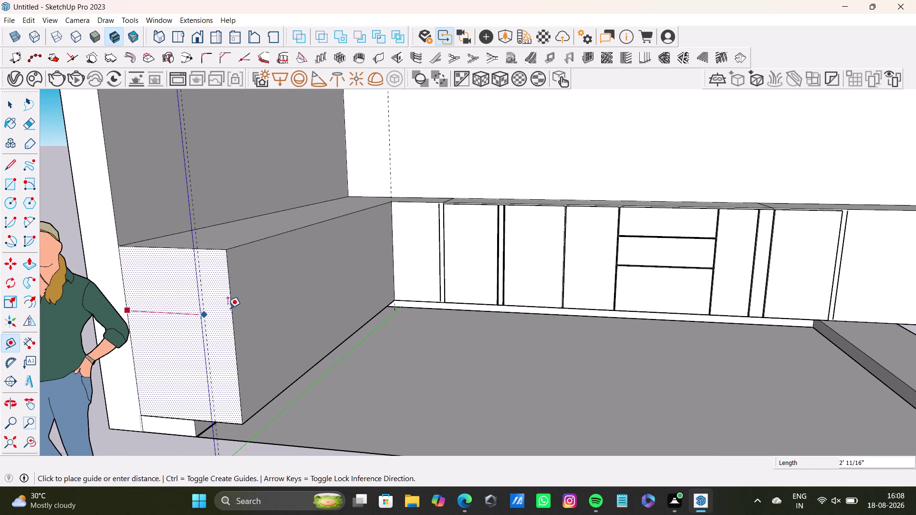
key(space)
Face the cabinet run and place a trial guide from the right edge, then undo it.
scroll(down, 3)
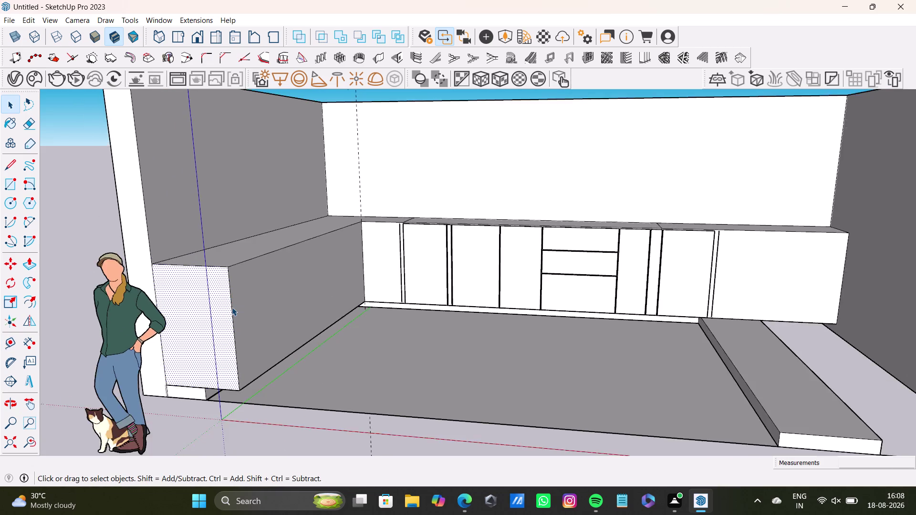
scroll(down, 3)
middle_drag(261, 309, 79, 363)
scroll(up, 3)
middle_drag(480, 301, 527, 300)
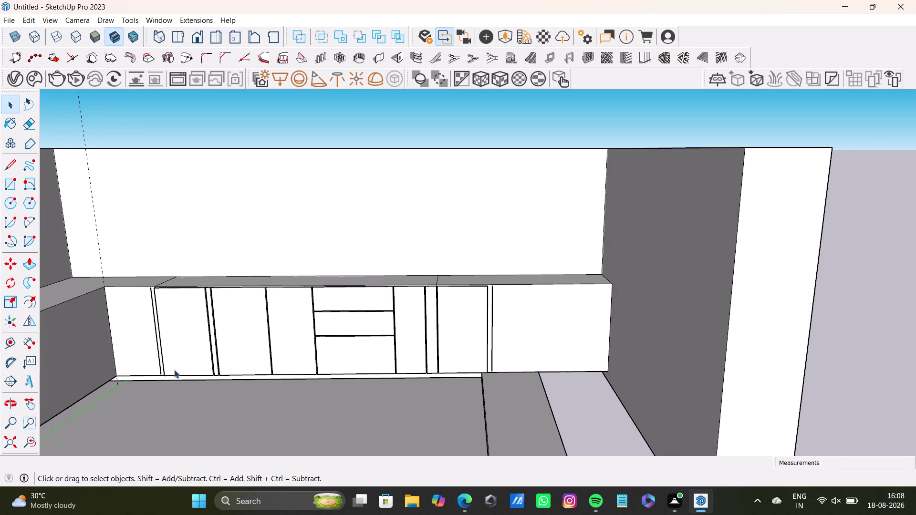
click(7, 340)
click(609, 320)
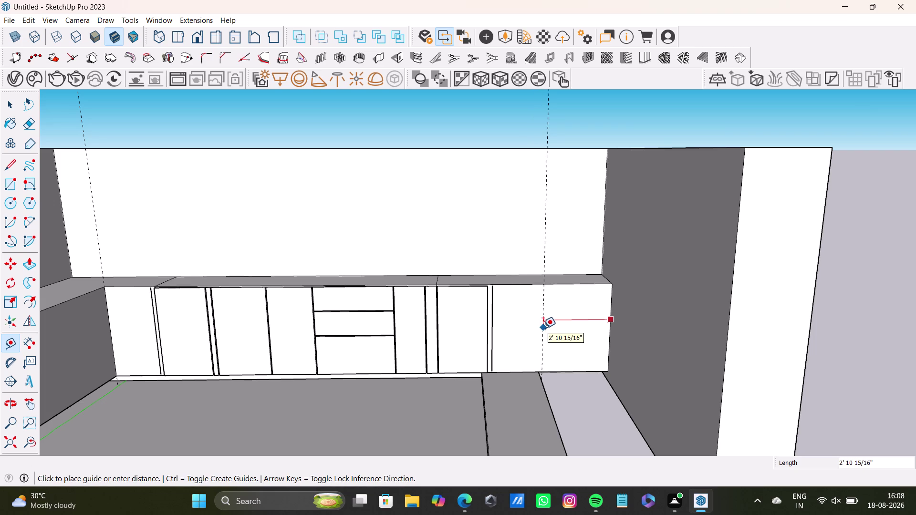
click(547, 329)
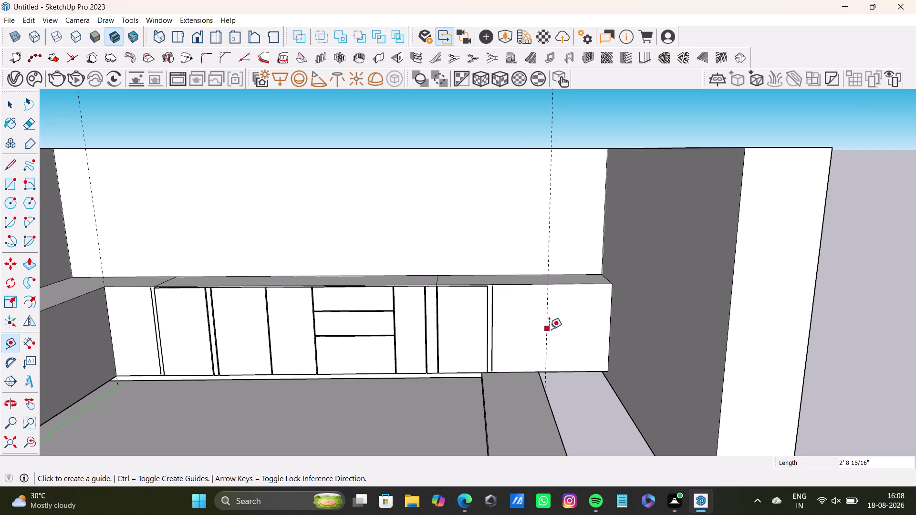
key(ctrl+z)
Re-measure from the right edge until the final vertical guide crosses the right cabinet front.
click(610, 320)
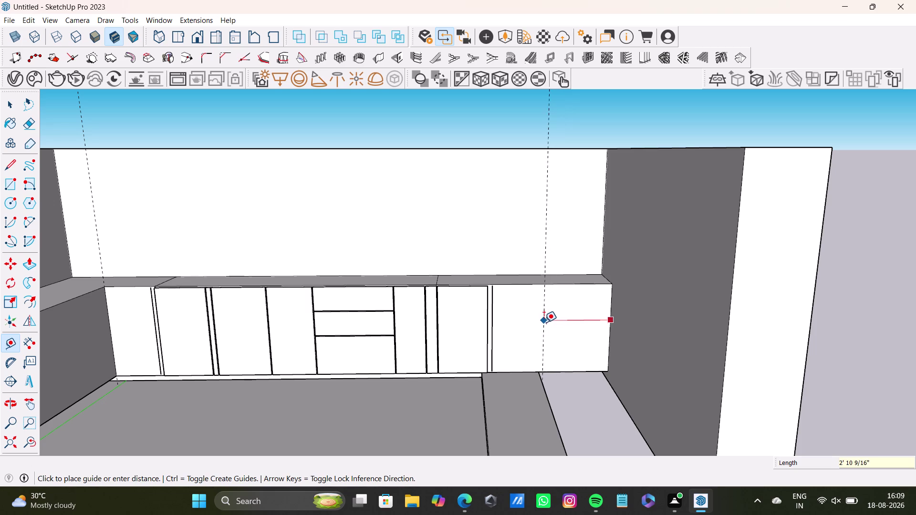
click(553, 325)
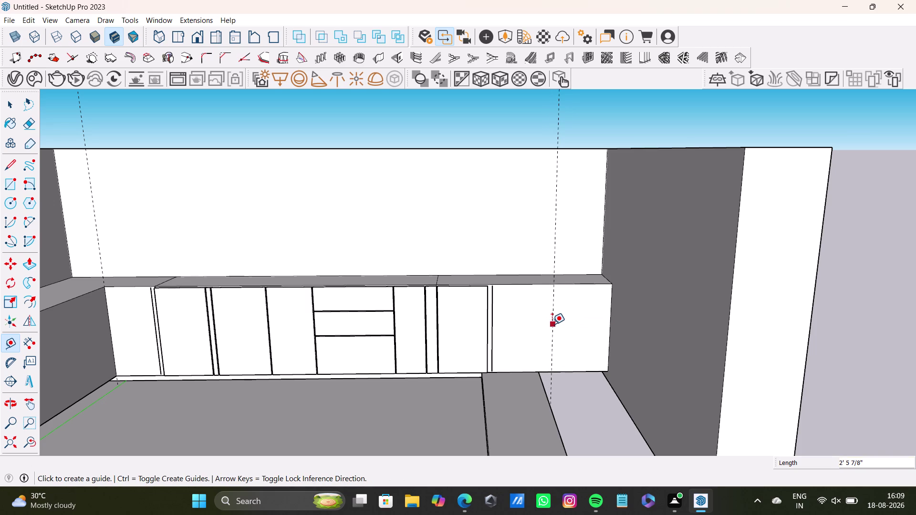
key(ctrl+z)
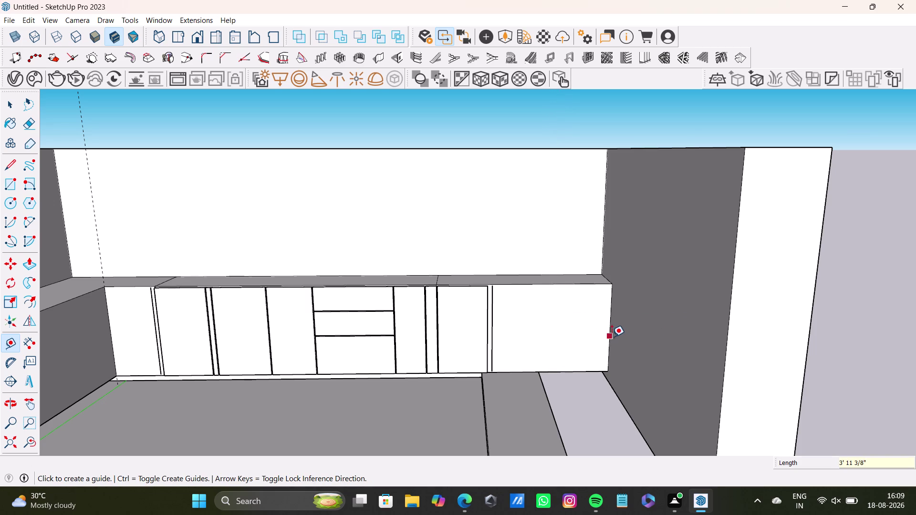
click(612, 337)
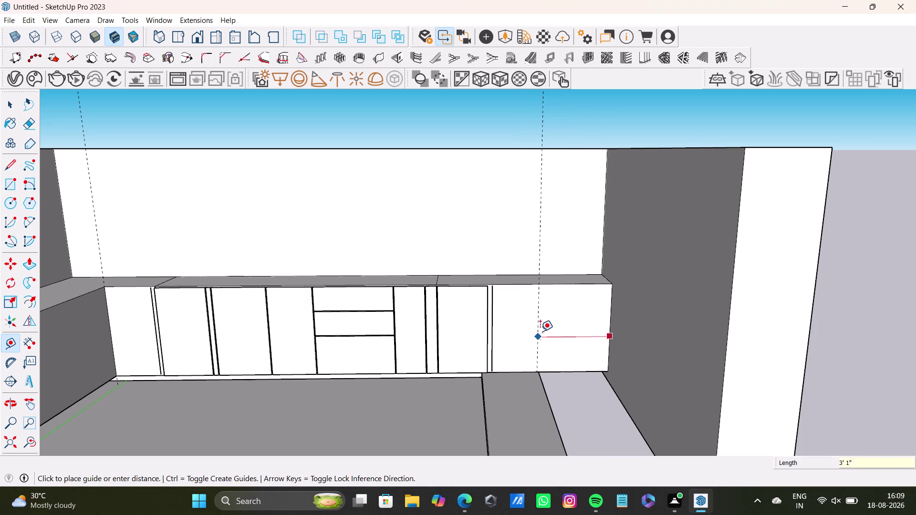
click(543, 333)
key(ctrl+z)
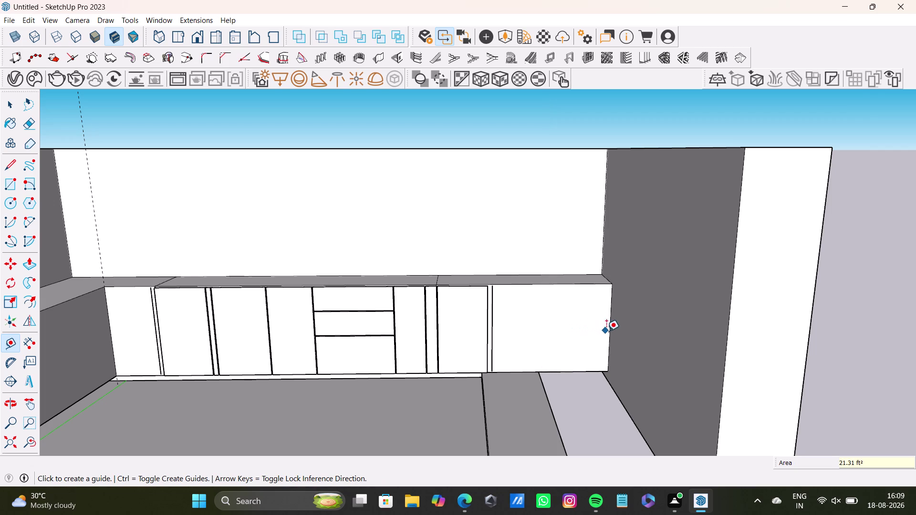
click(608, 332)
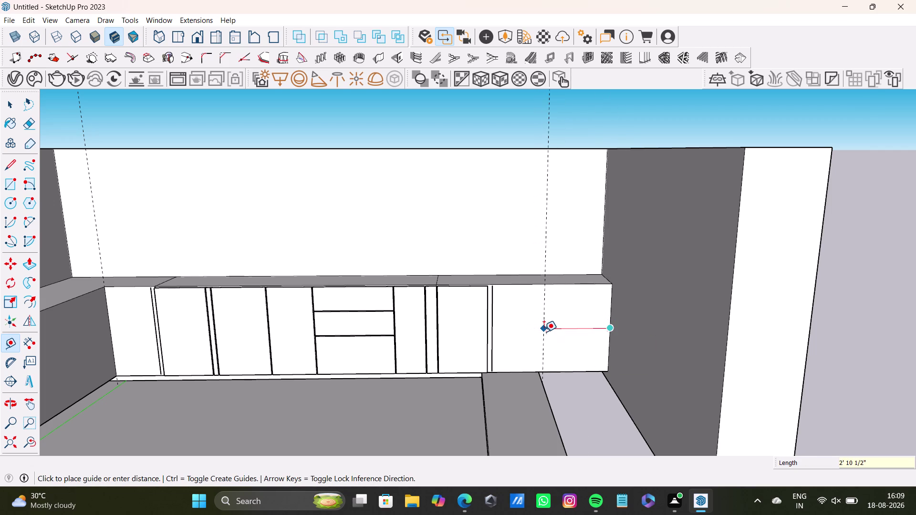
click(551, 331)
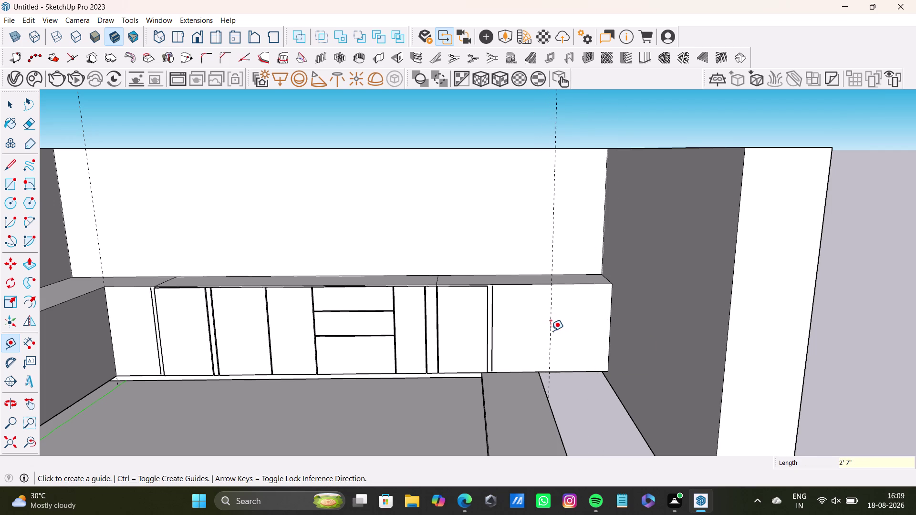
middle_drag(577, 352, 556, 306)
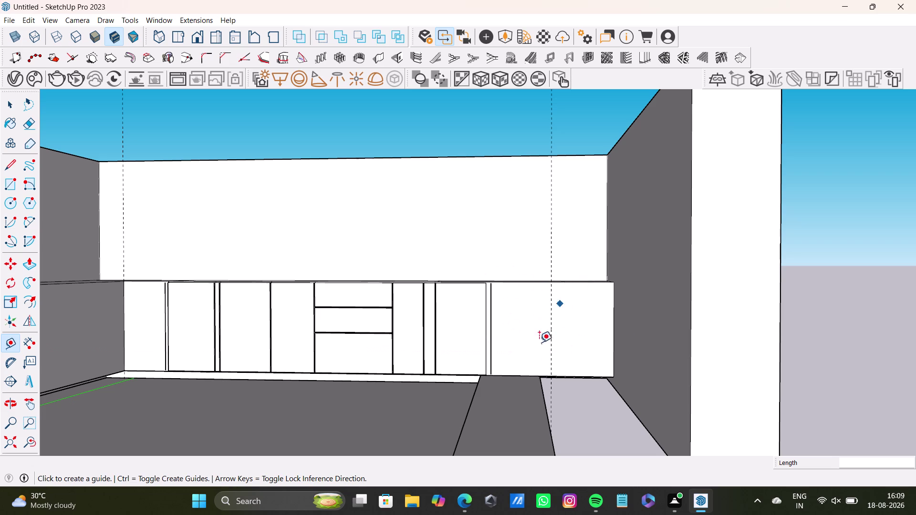
Zoom and orbit out to view the whole cabinet run.
scroll(down, 3)
middle_drag(169, 293, 320, 261)
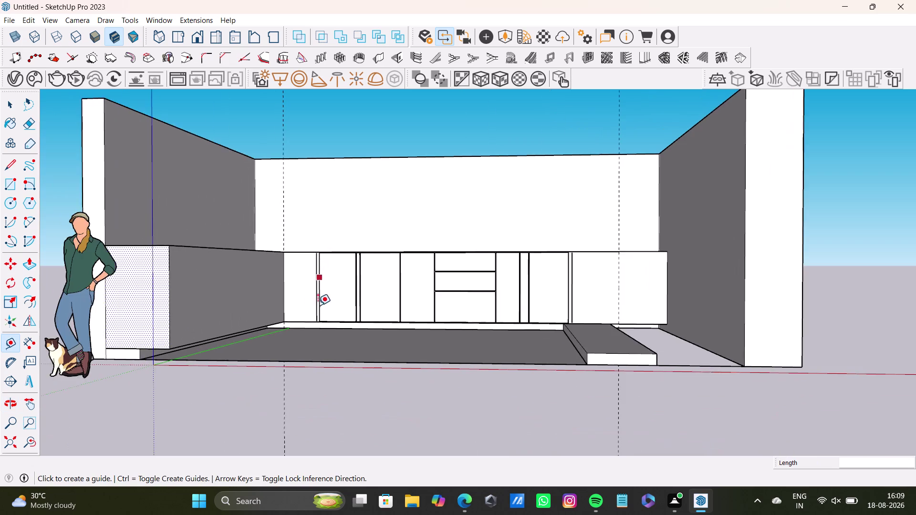
scroll(up, 3)
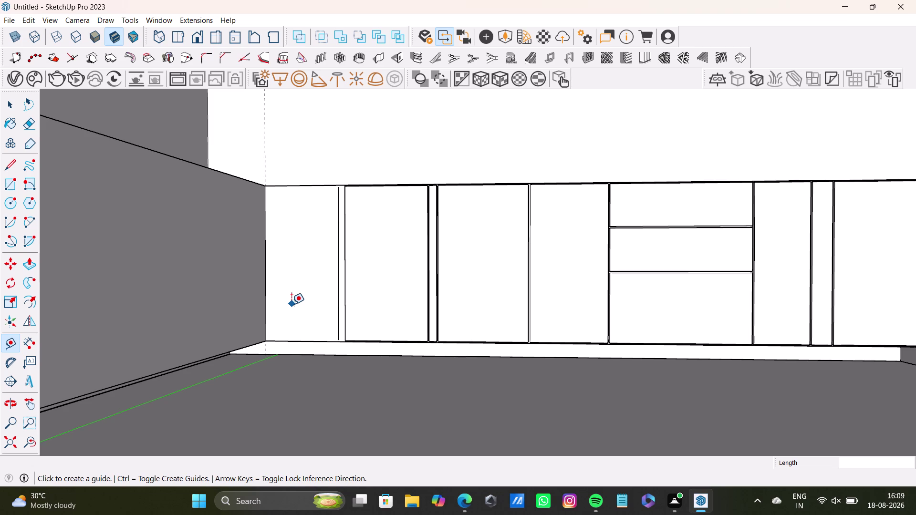
scroll(down, 3)
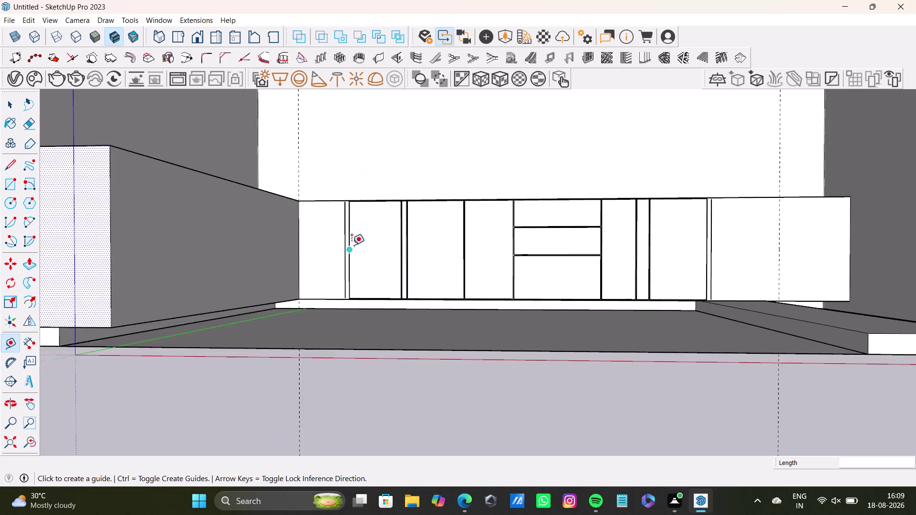
Orbit to the left cabinet end and undo the last three actions.
scroll(down, 3)
middle_drag(352, 245, 344, 289)
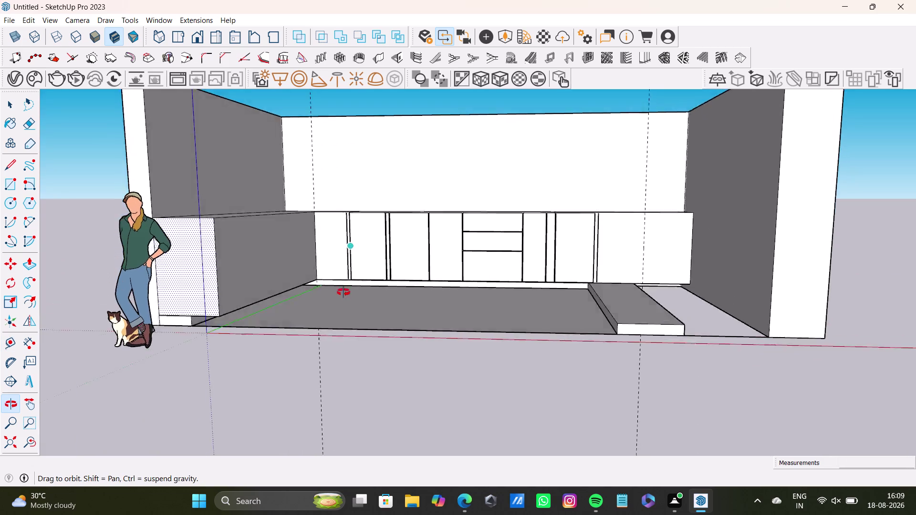
middle_drag(344, 289, 340, 327)
scroll(up, 3)
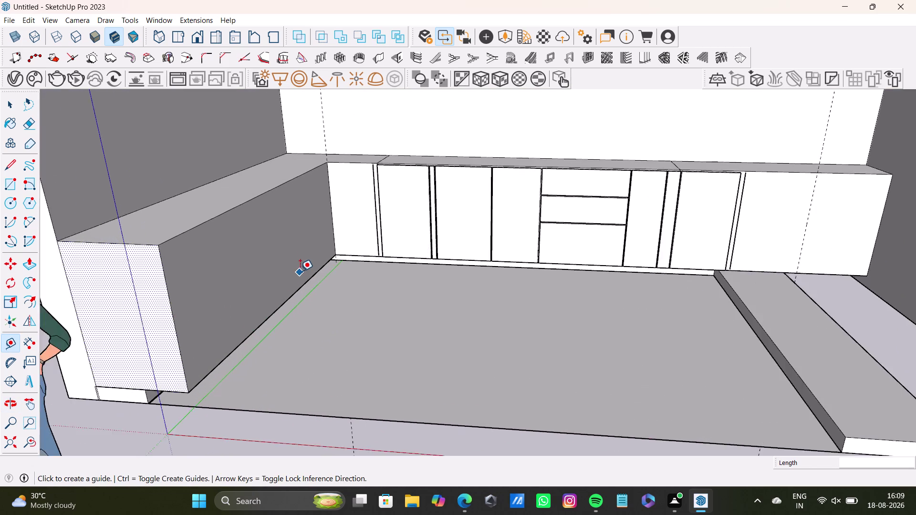
scroll(up, 3)
key(ctrl+z)
key(ctrl+z)
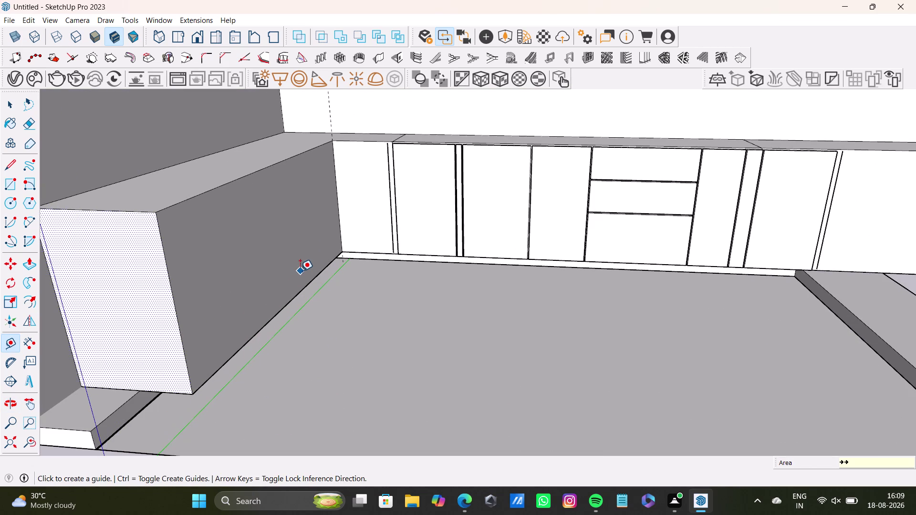
key(ctrl+z)
scroll(down, 3)
Select the strip pieces at the left cabinet end and delete the selection.
middle_drag(301, 309, 293, 394)
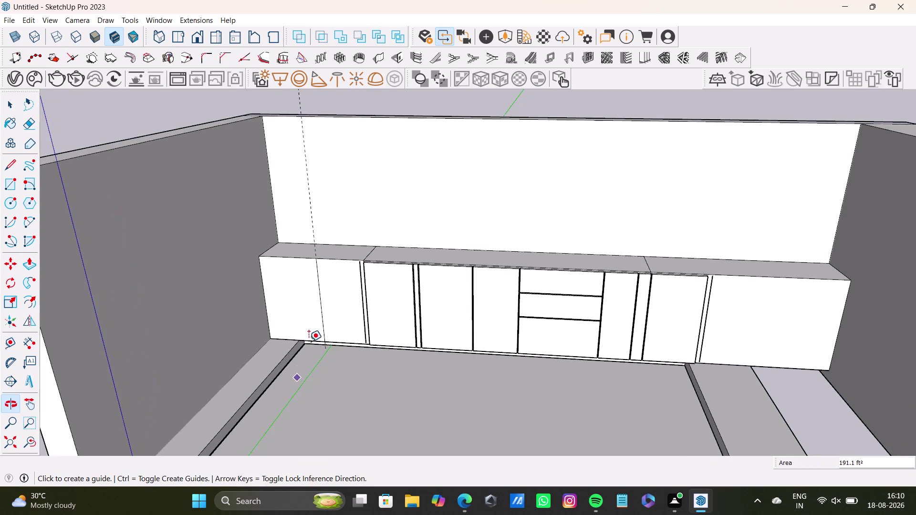
scroll(up, 3)
key(space)
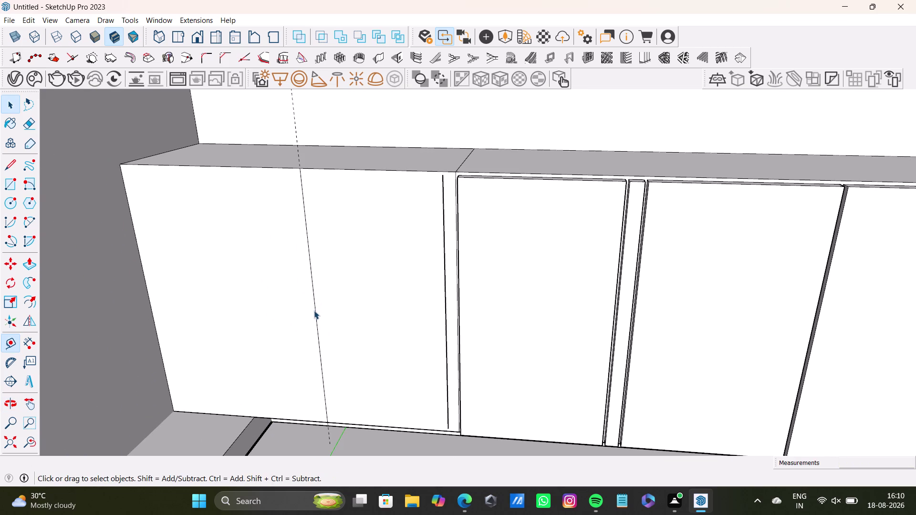
click(313, 310)
click(319, 315)
click(316, 327)
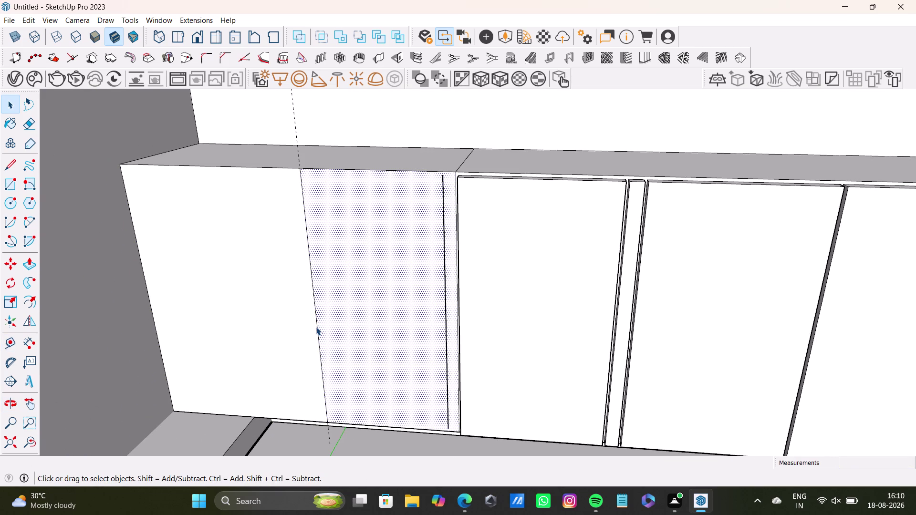
key(Delete)
Orbit out to the whole room and select the left wall's inner face.
scroll(down, 3)
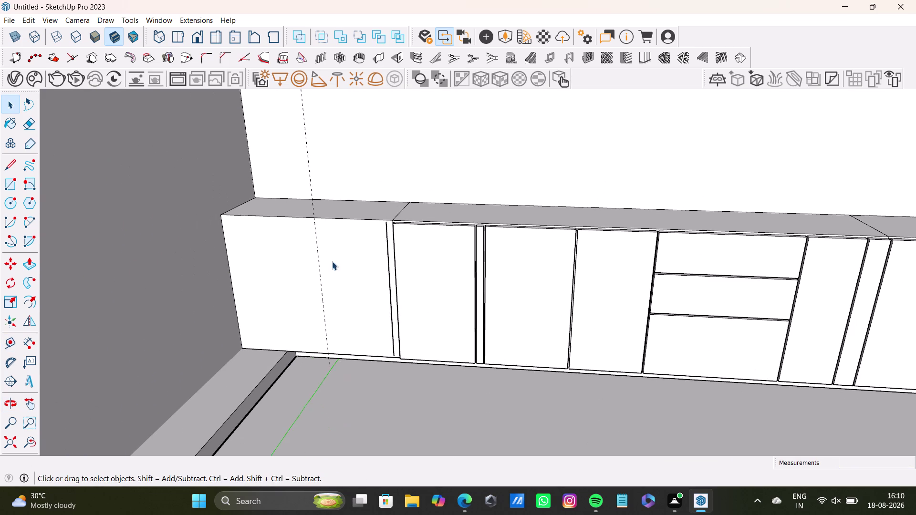
middle_drag(332, 262, 338, 191)
scroll(down, 3)
middle_drag(283, 247, 348, 214)
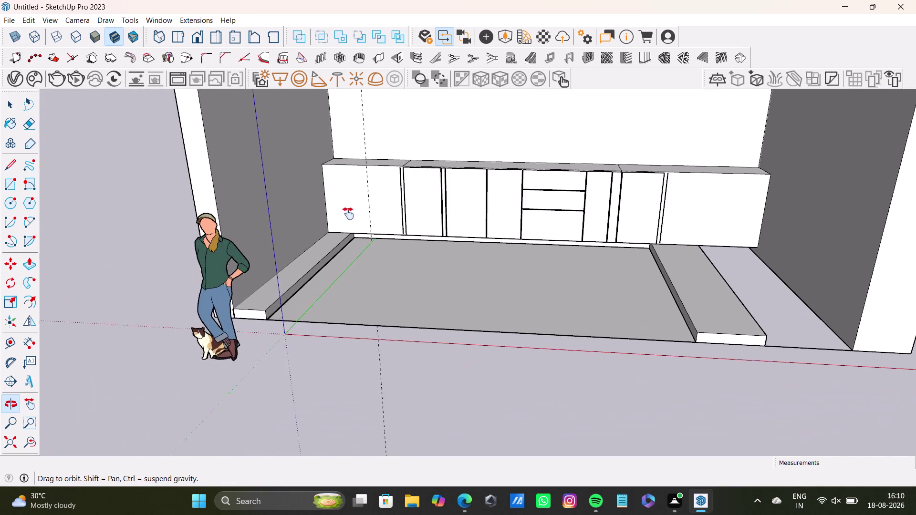
middle_drag(348, 213, 355, 263)
click(313, 281)
Push/Pull the left wall inward to add thickness.
drag(312, 280, 321, 284)
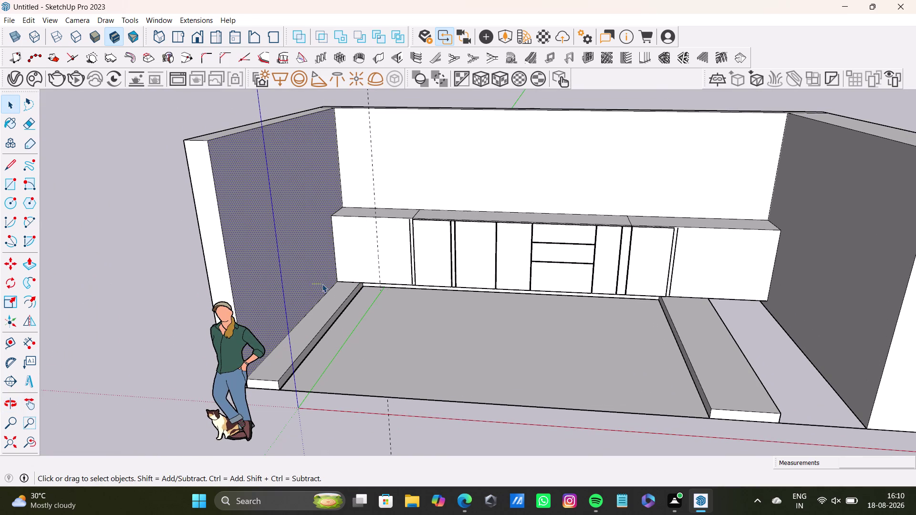
drag(321, 283, 322, 284)
key(p)
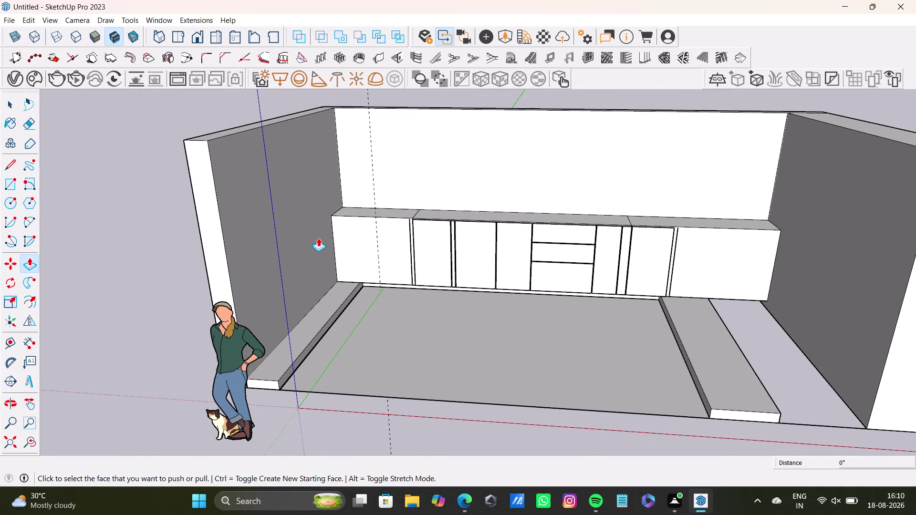
drag(302, 243, 331, 255)
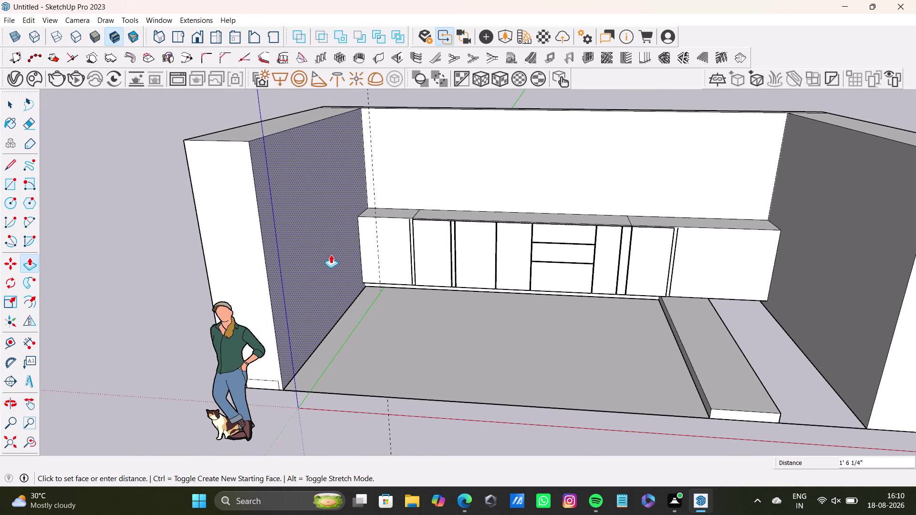
drag(331, 254, 292, 252)
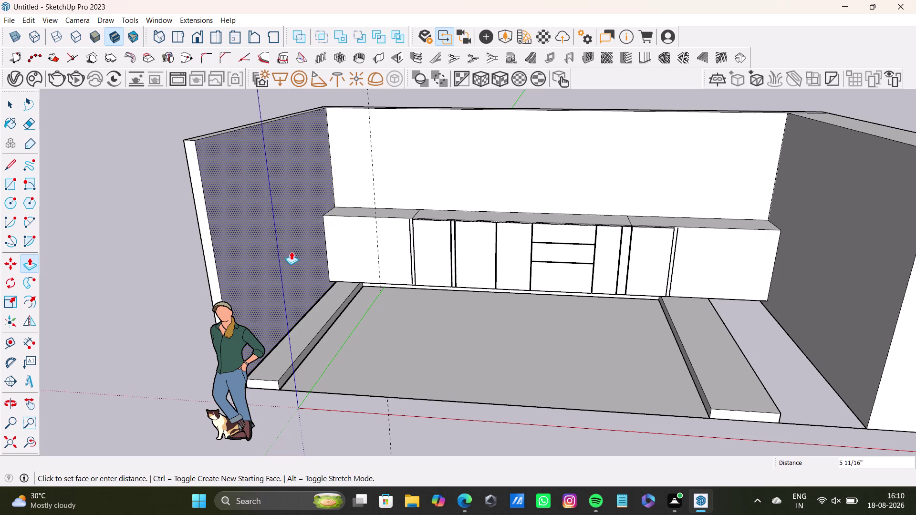
drag(292, 252, 291, 251)
key(space)
Inside the floor group, pull the left ledge's inner face further into the room.
middle_drag(346, 349, 294, 317)
scroll(up, 3)
click(298, 323)
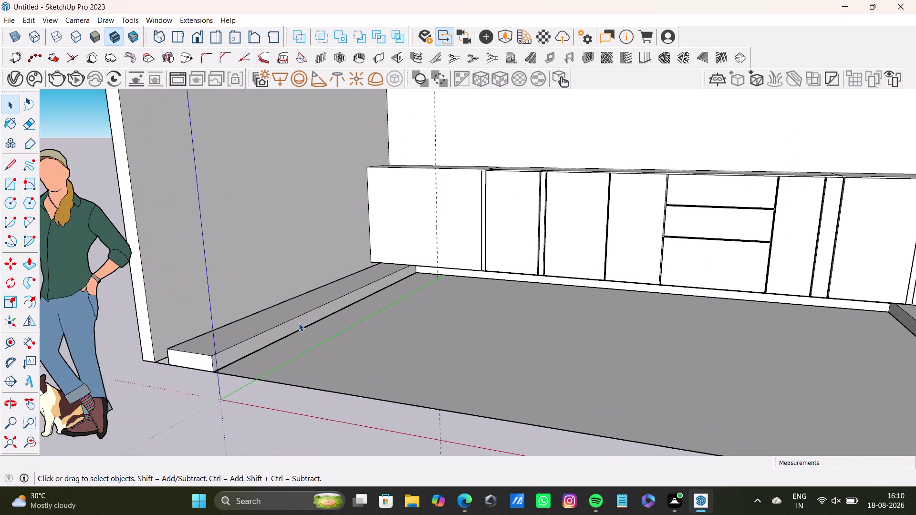
triple_click(303, 326)
double_click(303, 326)
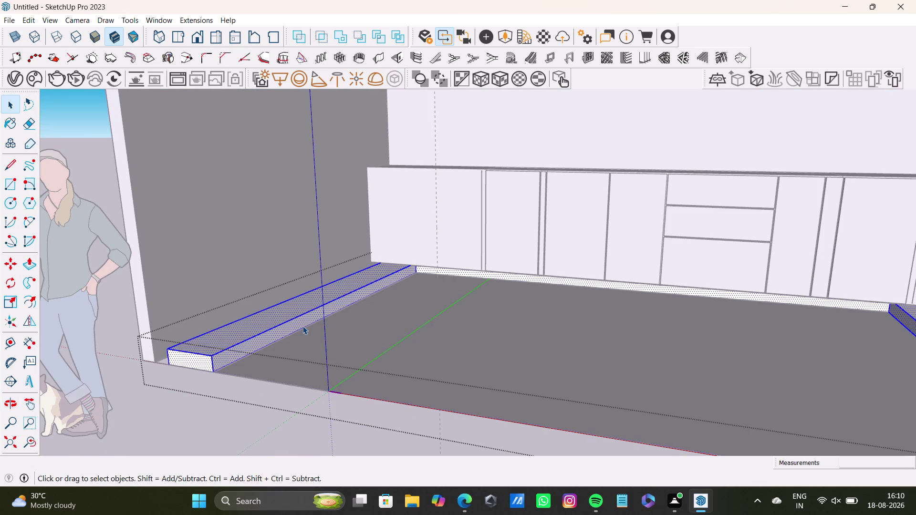
key(o)
drag(303, 326, 298, 330)
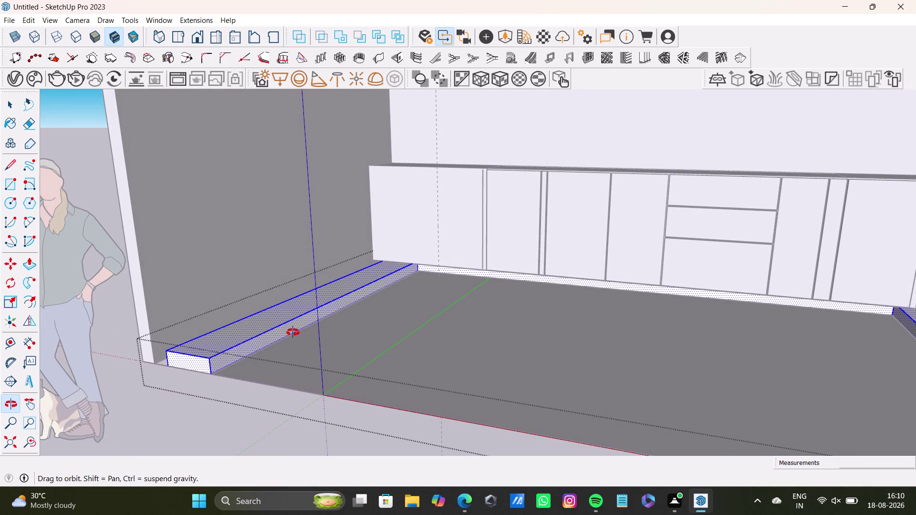
key(p)
drag(293, 324, 329, 332)
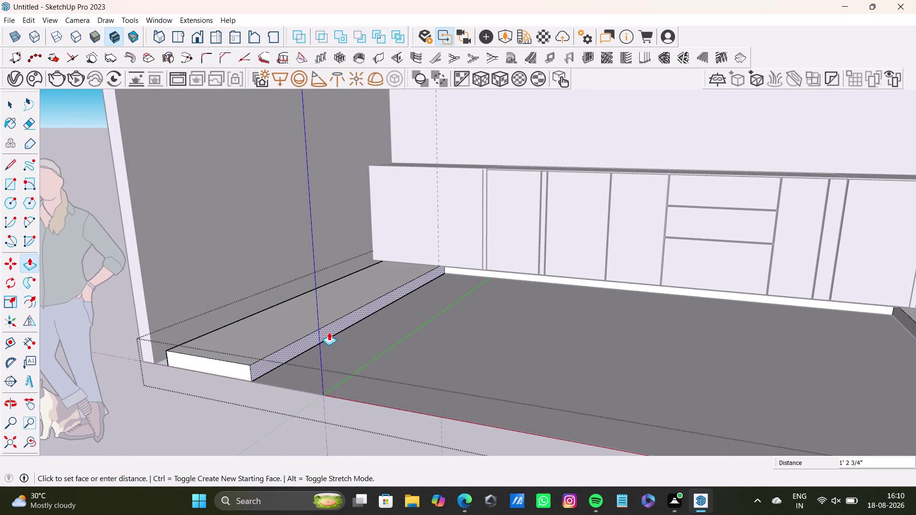
drag(328, 331, 378, 354)
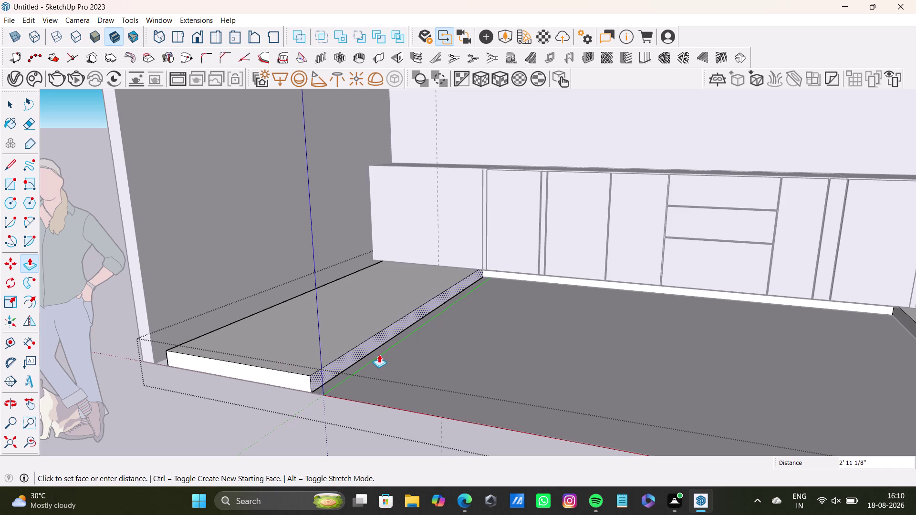
drag(378, 354, 363, 354)
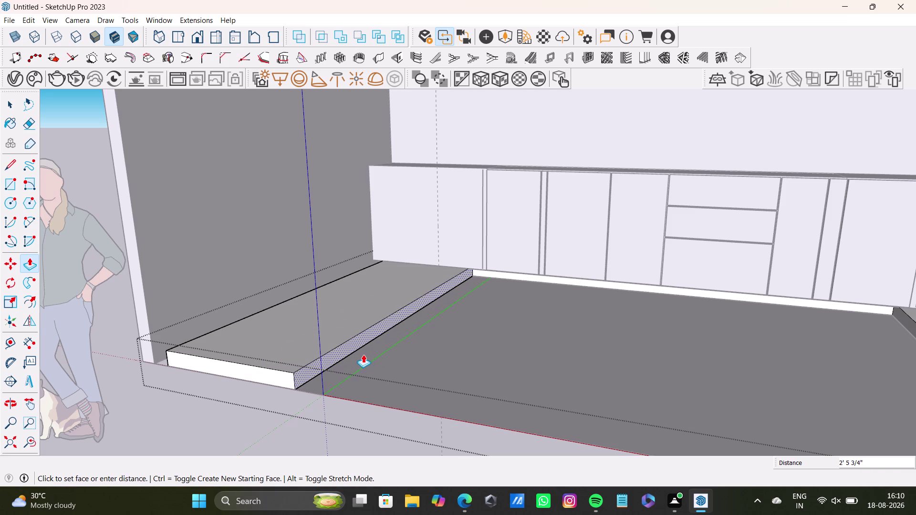
drag(363, 355, 357, 355)
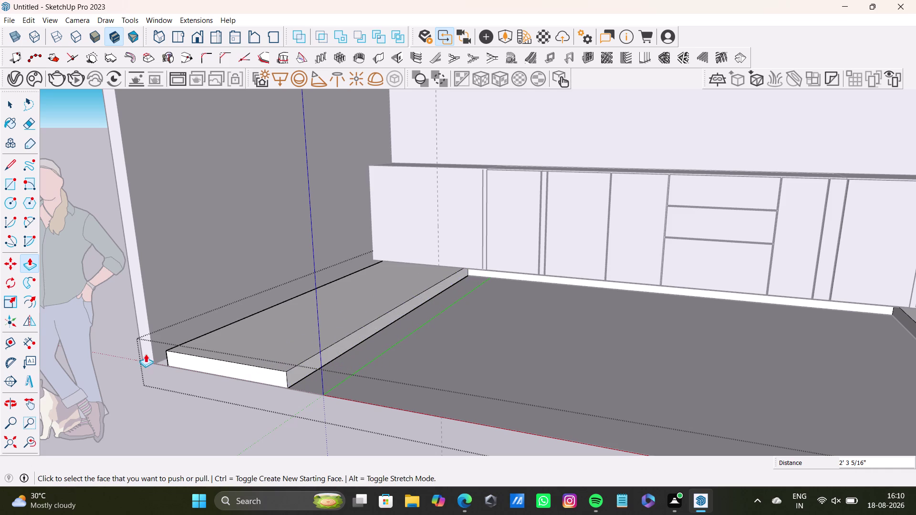
Pull the ledge face out to match the required depth and final width.
middle_drag(208, 335, 359, 343)
scroll(up, 3)
middle_drag(355, 402, 377, 366)
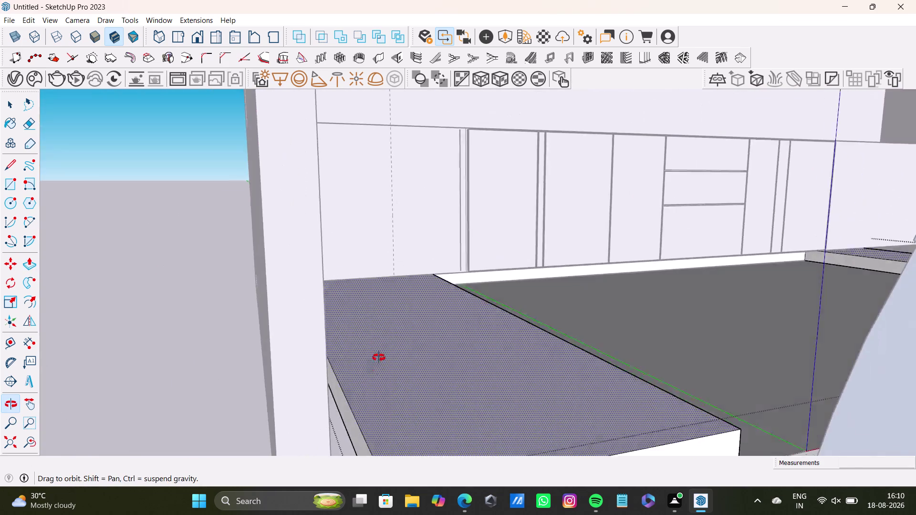
middle_drag(377, 366, 377, 316)
drag(372, 435, 558, 407)
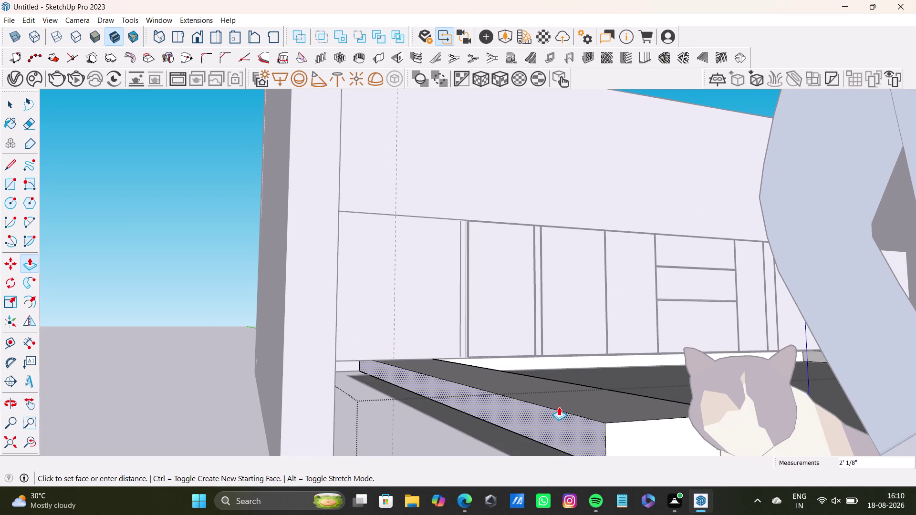
drag(559, 407, 571, 403)
middle_drag(502, 403, 289, 513)
scroll(down, 3)
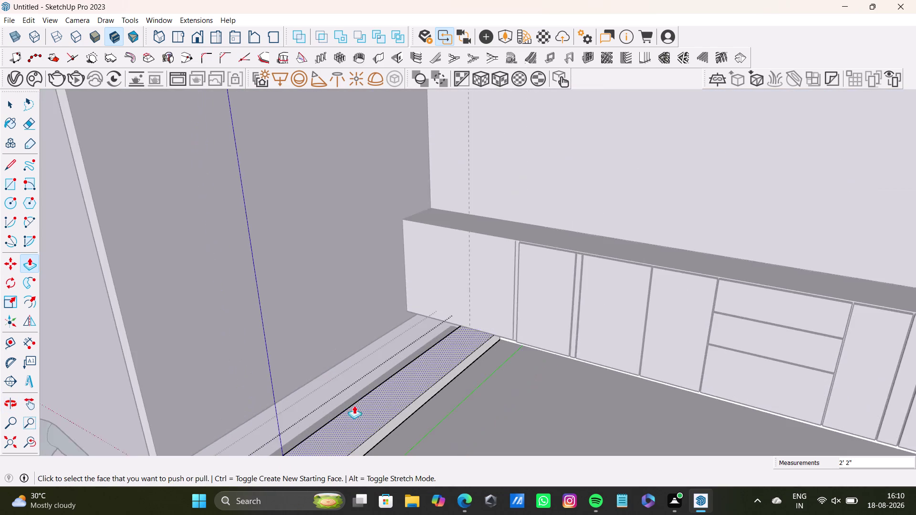
scroll(down, 3)
middle_drag(375, 383, 374, 298)
Leave the floor group and Push/Pull the left wall's inner face to thicken it.
key(space)
click(321, 261)
triple_click(320, 261)
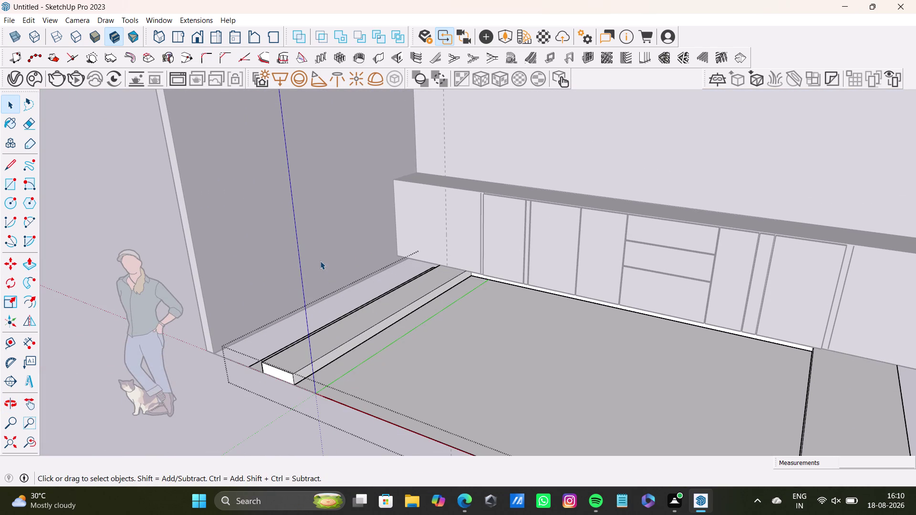
click(320, 261)
key(space)
click(132, 237)
click(222, 214)
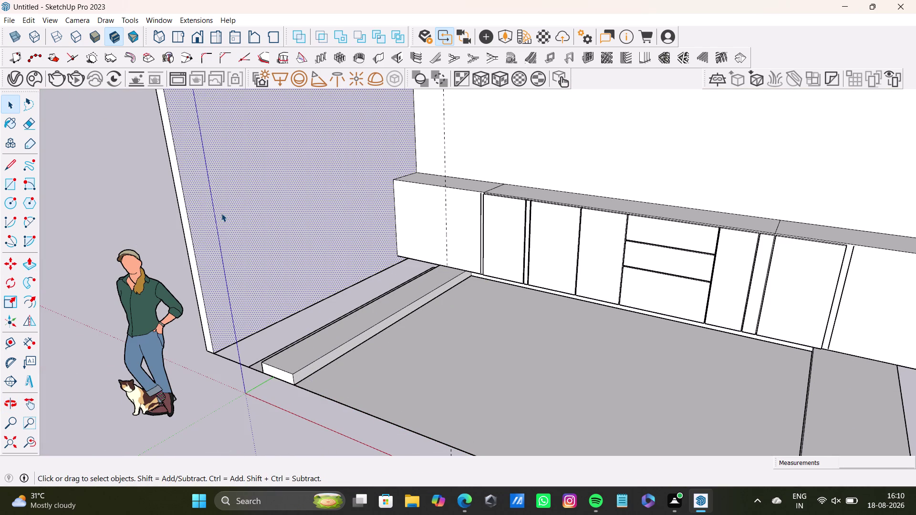
key(p)
drag(221, 214, 273, 242)
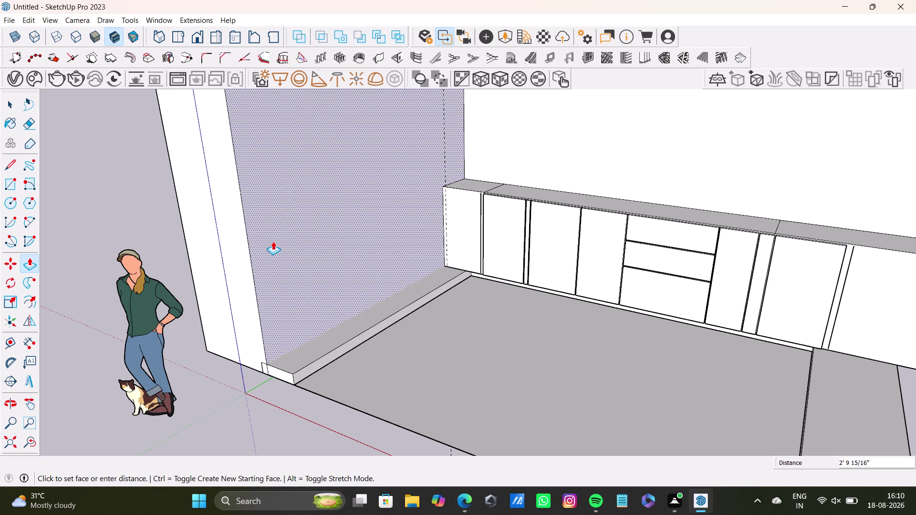
drag(274, 242, 270, 239)
Orbit out to check the wall thickness from outside the room.
middle_drag(338, 337, 385, 375)
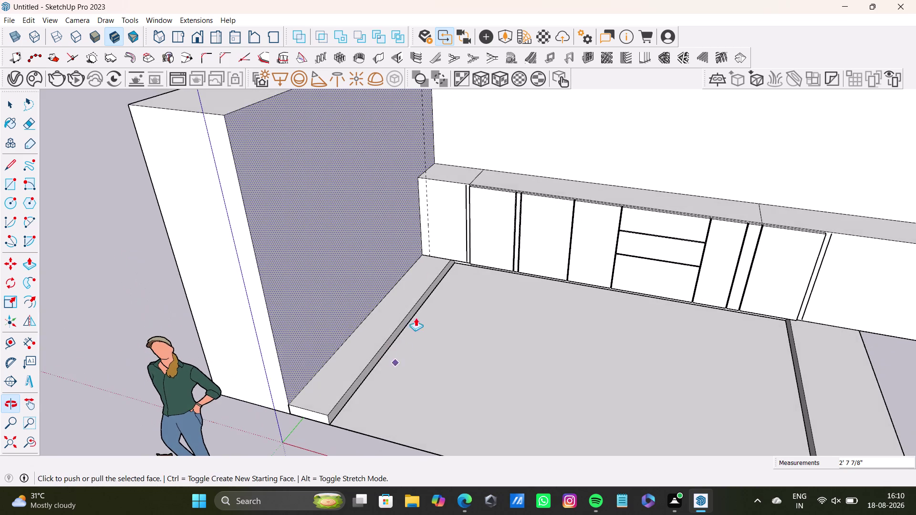
scroll(up, 3)
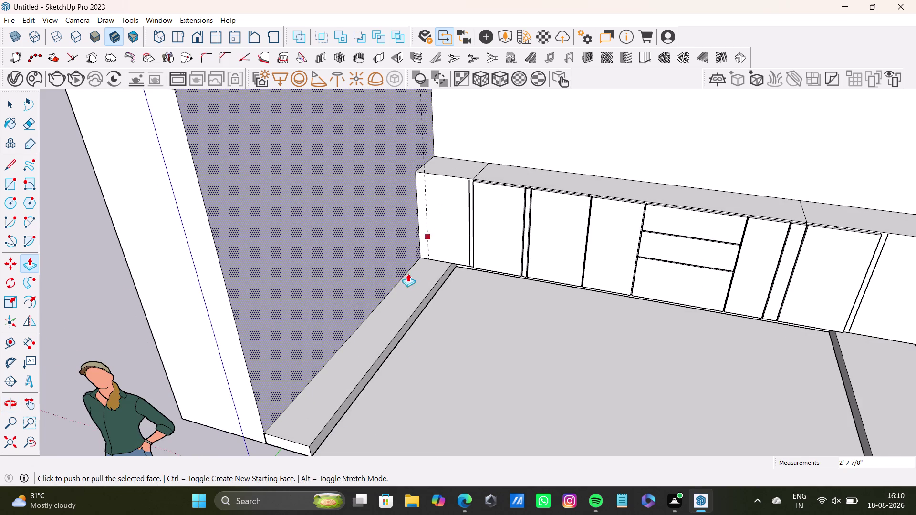
scroll(down, 3)
middle_drag(402, 279, 359, 307)
middle_drag(325, 331, 408, 335)
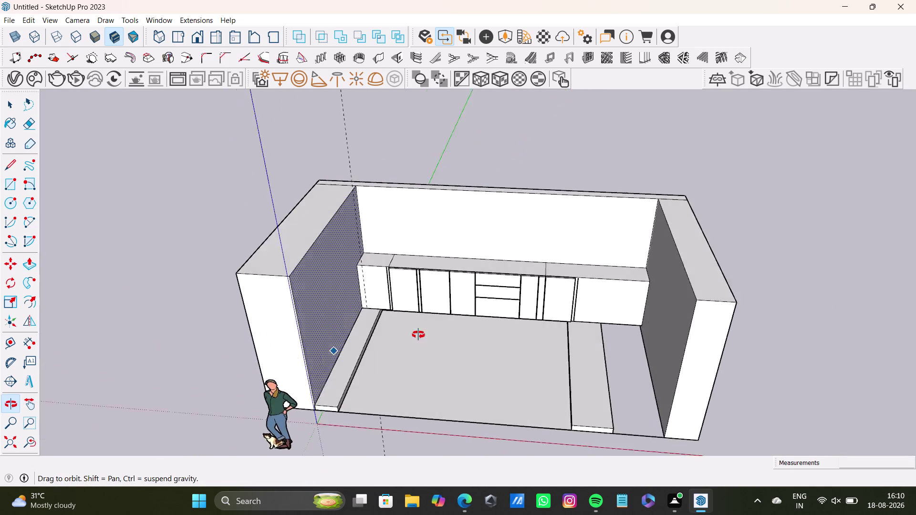
middle_drag(407, 335, 606, 340)
key(space)
Pull the left wall's outer face outward.
click(452, 365)
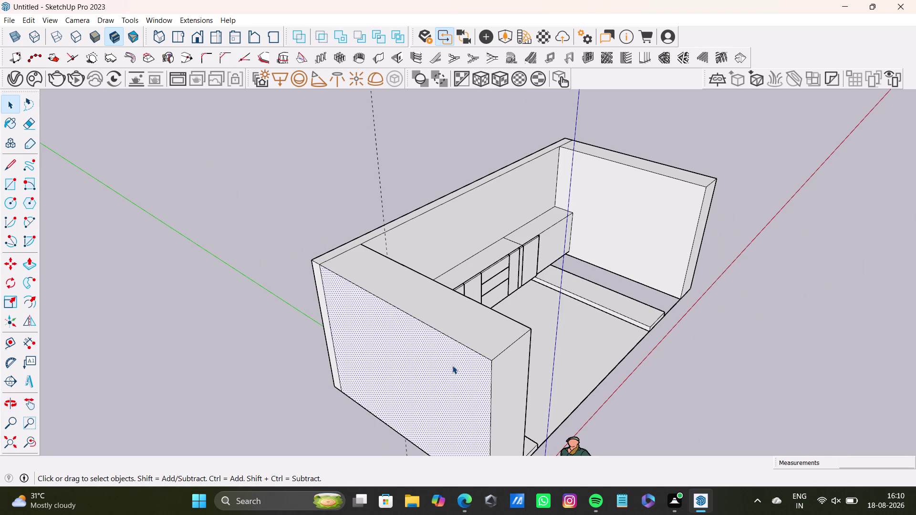
key(p)
drag(452, 366, 482, 339)
middle_drag(475, 352, 389, 429)
scroll(up, 3)
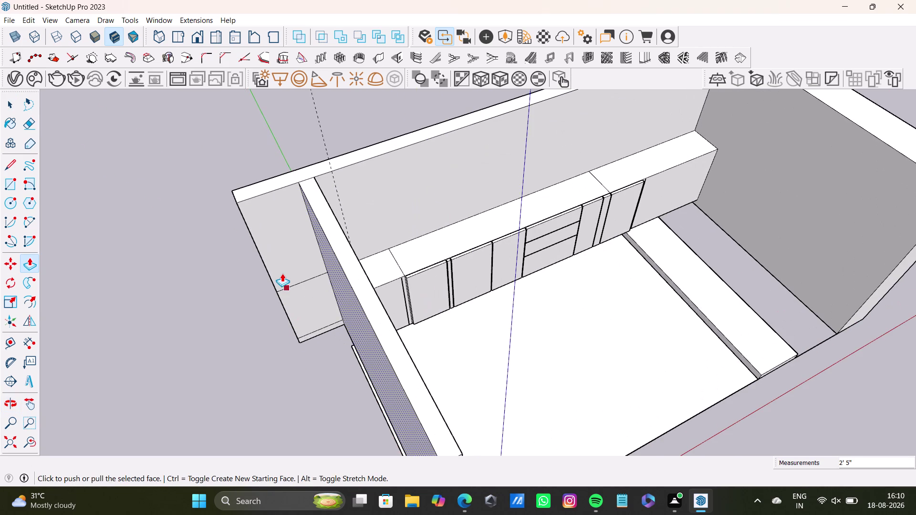
key(space)
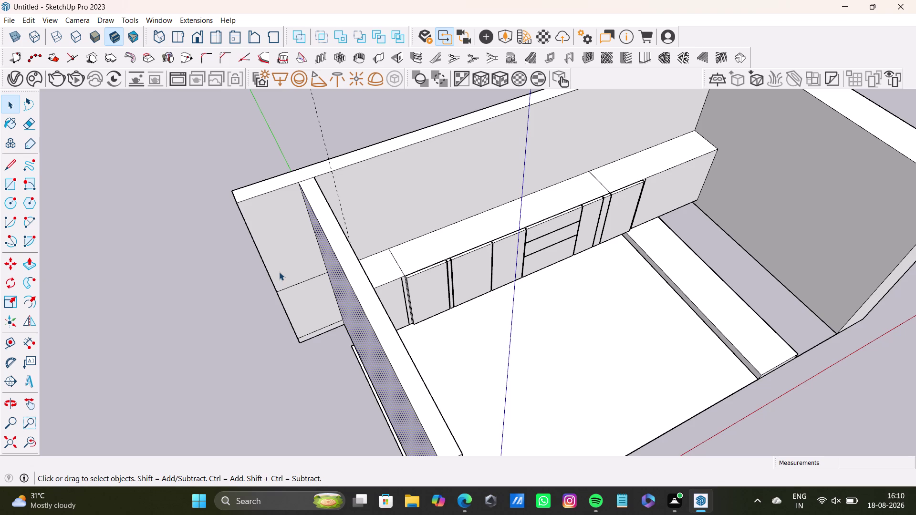
Place a guide off the floor ledge's edge.
click(14, 347)
scroll(up, 3)
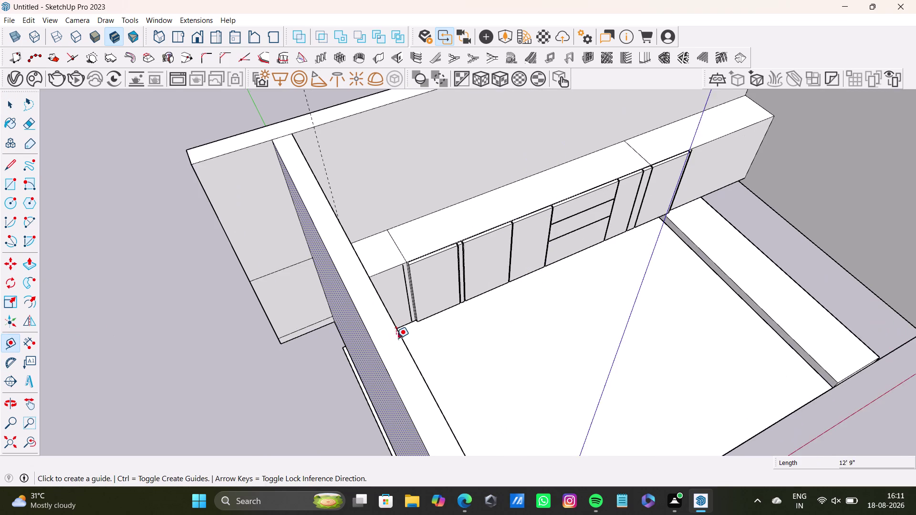
scroll(up, 3)
drag(375, 365, 384, 362)
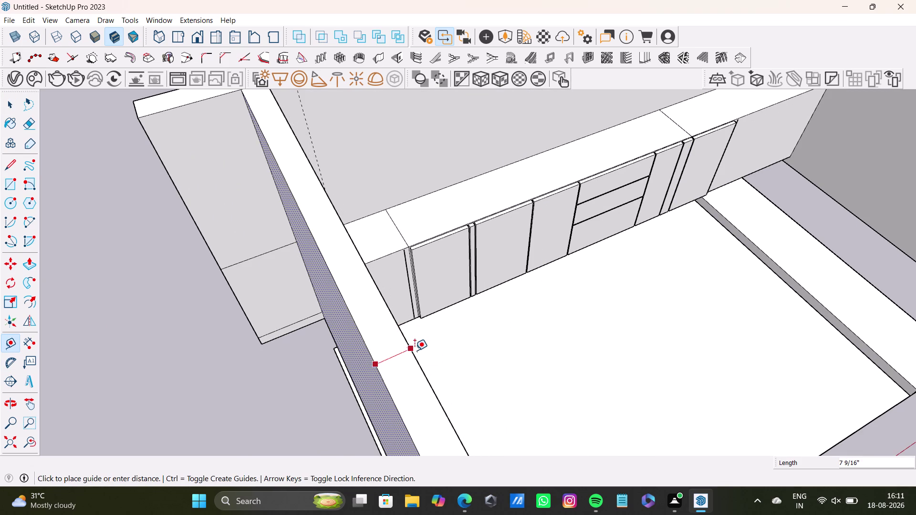
key(space)
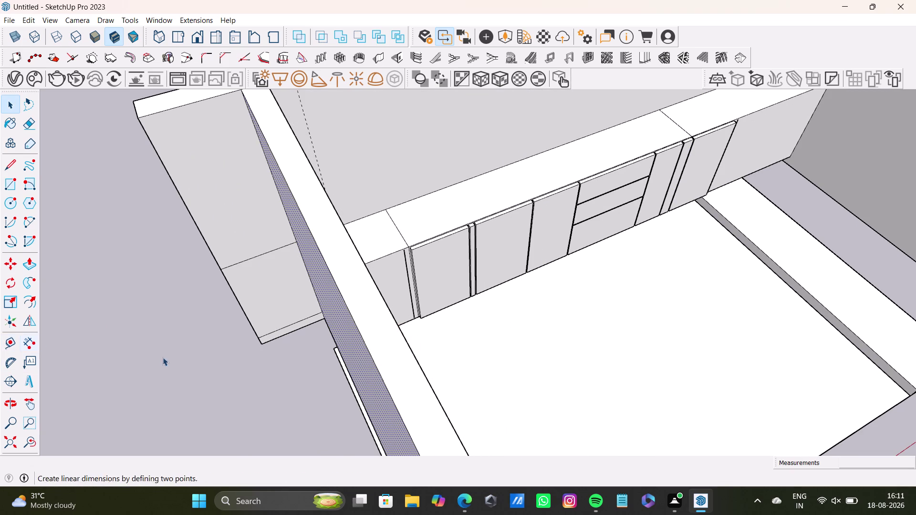
scroll(down, 3)
Push/Pull the ledge's end face to sit near the wall.
click(11, 343)
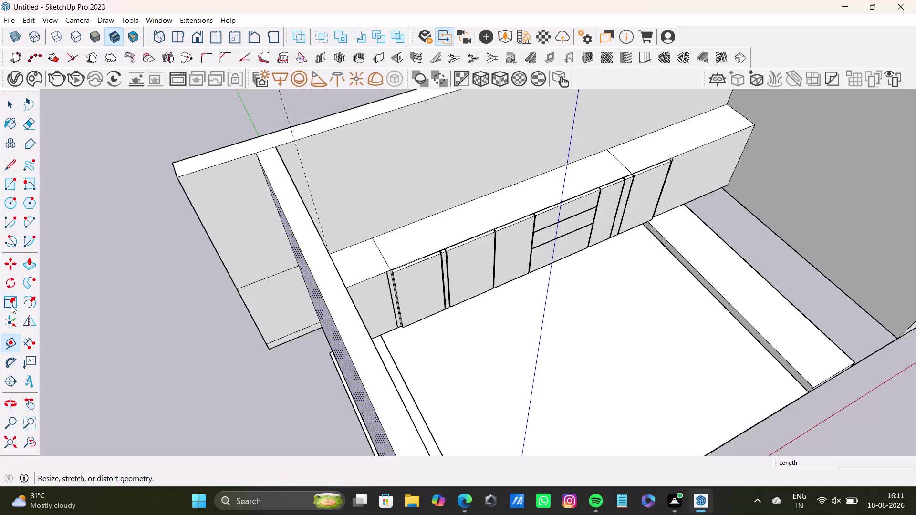
click(30, 269)
drag(332, 324, 323, 327)
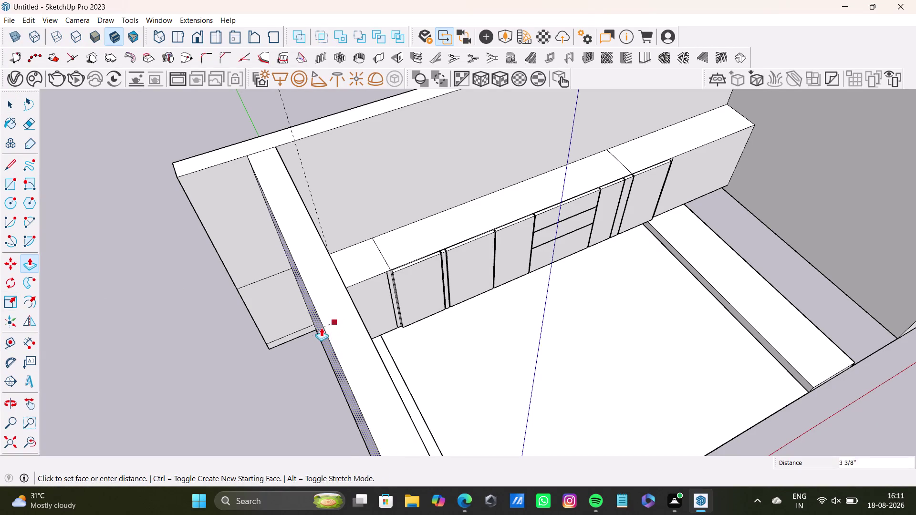
drag(323, 328, 308, 332)
Add a guide offset 9" from the ledge edge.
key(space)
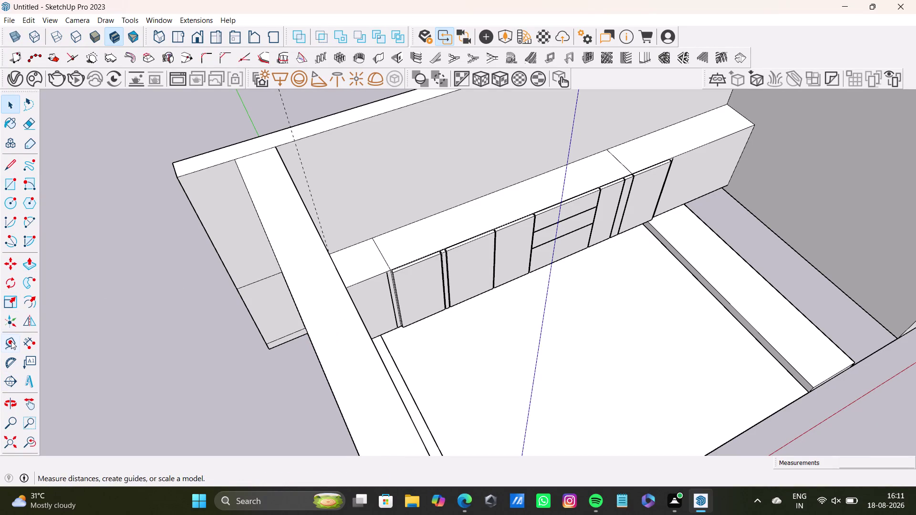
click(11, 341)
click(373, 343)
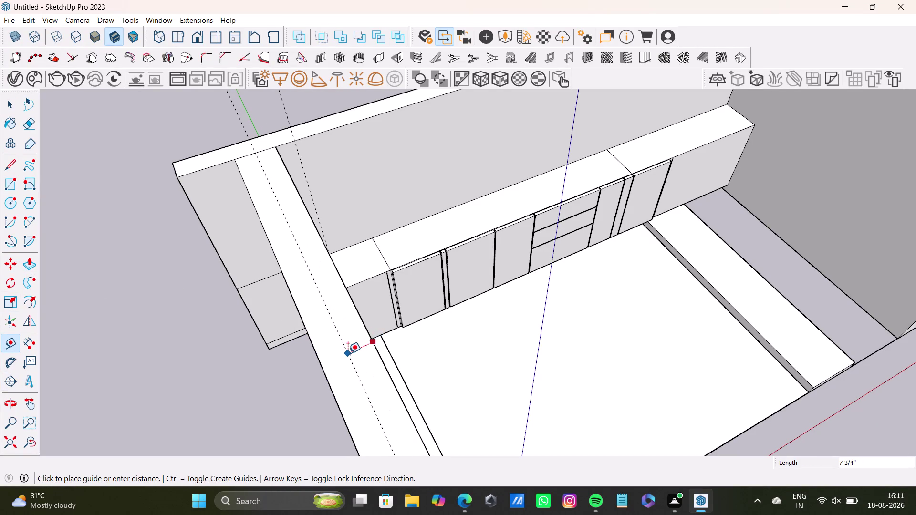
text(9")
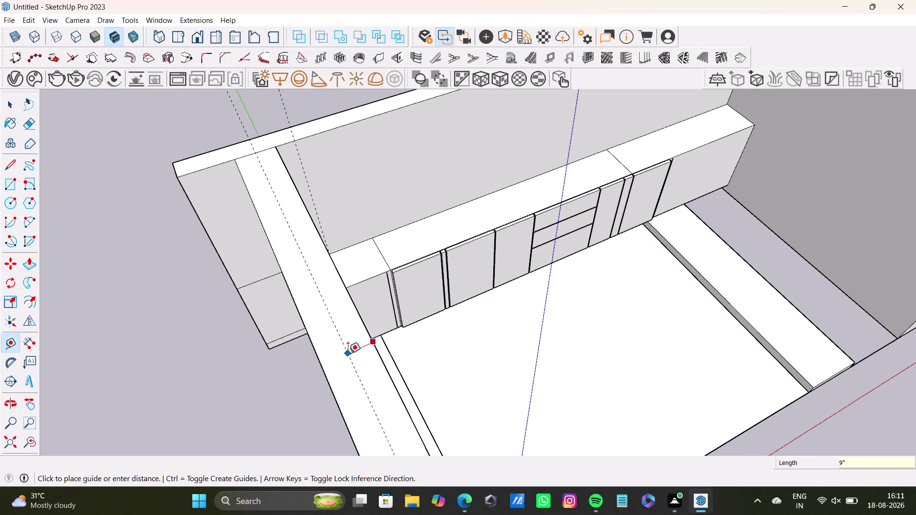
key(Return)
key(space)
Pull the thick left wall's large outer face.
middle_drag(346, 447, 409, 366)
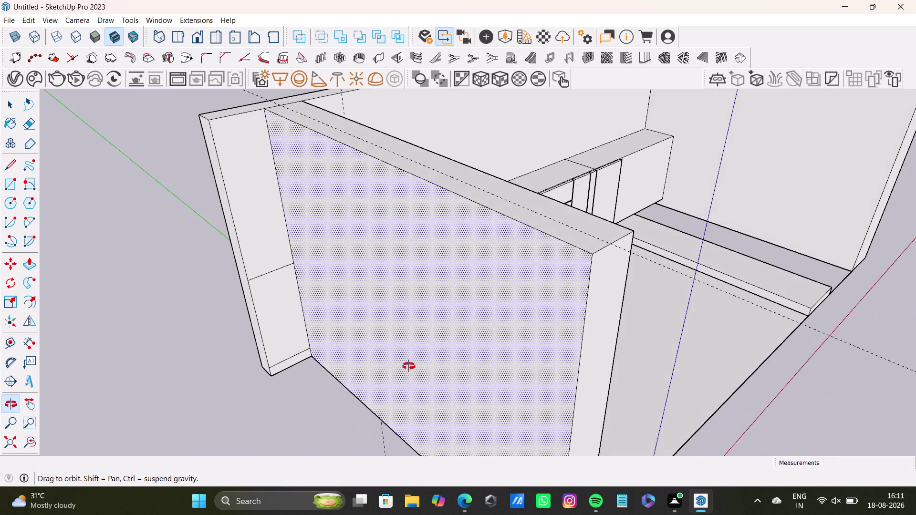
middle_drag(409, 366, 397, 372)
key(space)
click(450, 349)
key(p)
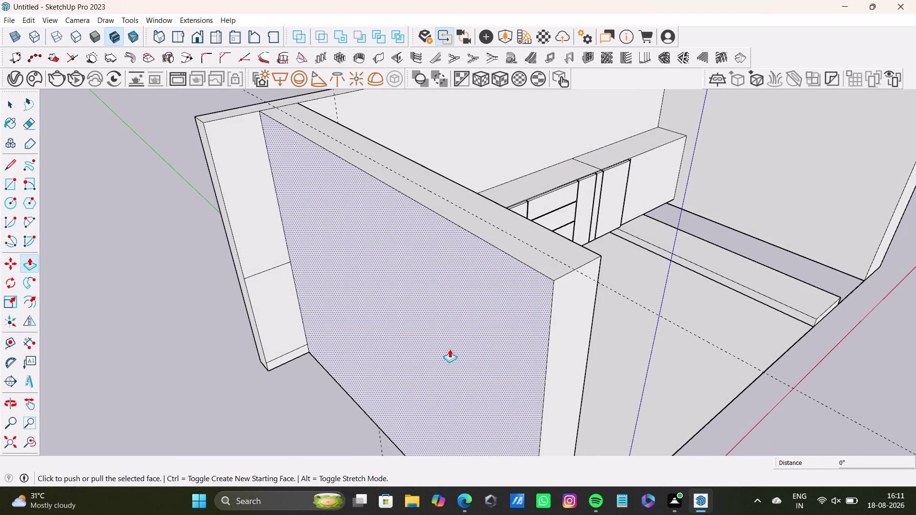
drag(449, 349, 465, 339)
Orbit along the wall top and start pulling the long face, then cancel.
middle_drag(466, 340, 401, 429)
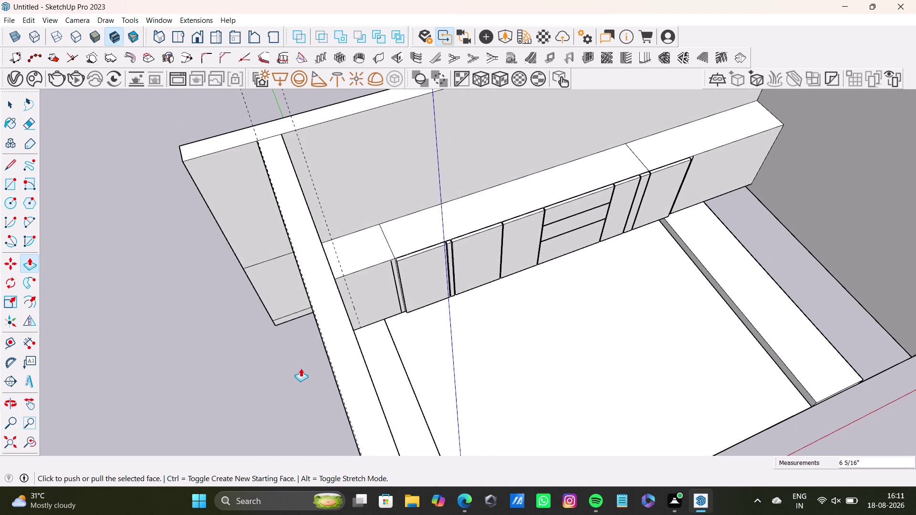
scroll(down, 3)
middle_drag(301, 368, 311, 251)
scroll(up, 3)
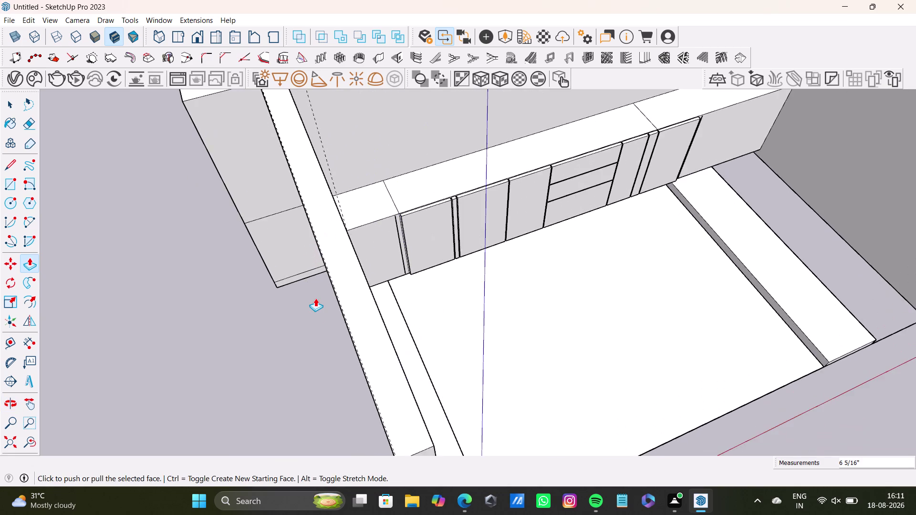
scroll(up, 3)
middle_drag(318, 295, 413, 297)
scroll(up, 3)
middle_drag(592, 257, 517, 290)
middle_drag(516, 296, 589, 277)
click(532, 396)
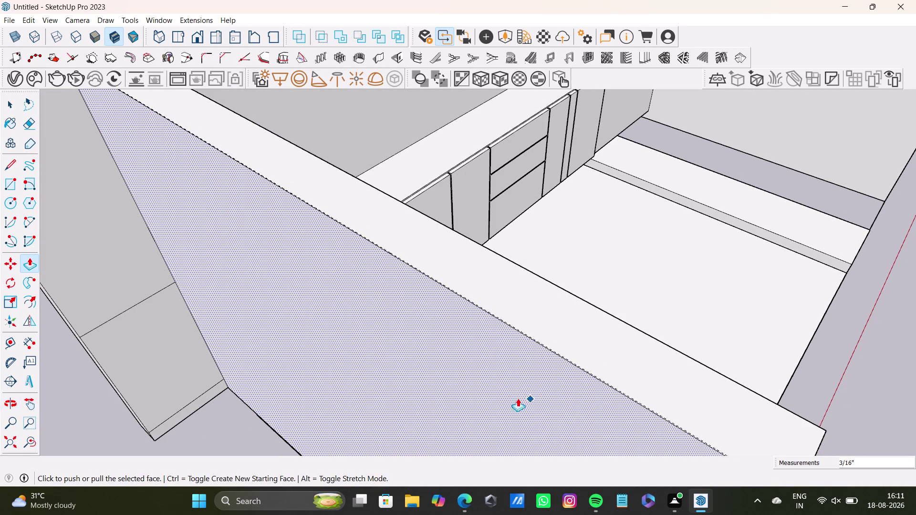
key(space)
Push/Pull the side wall's end face out to its new position, then orbit back.
scroll(down, 3)
middle_drag(499, 384, 531, 296)
key(space)
click(290, 272)
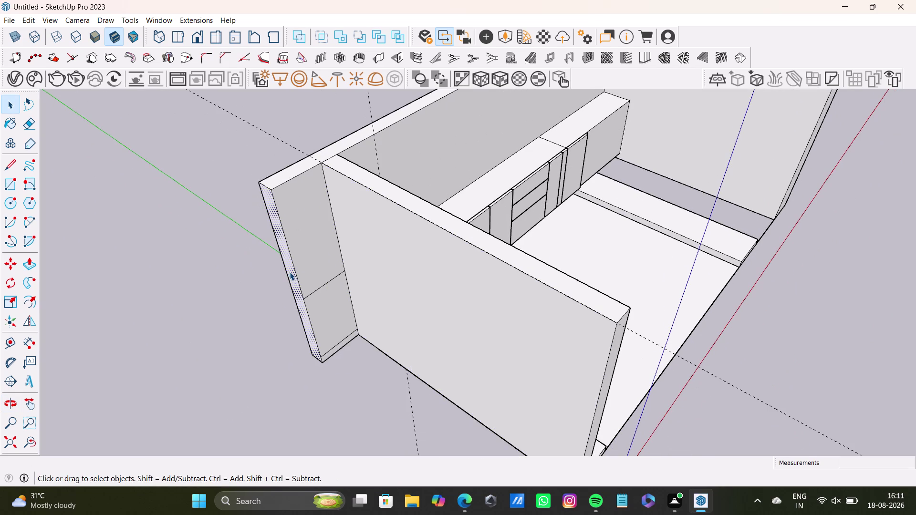
key(p)
drag(290, 273, 334, 244)
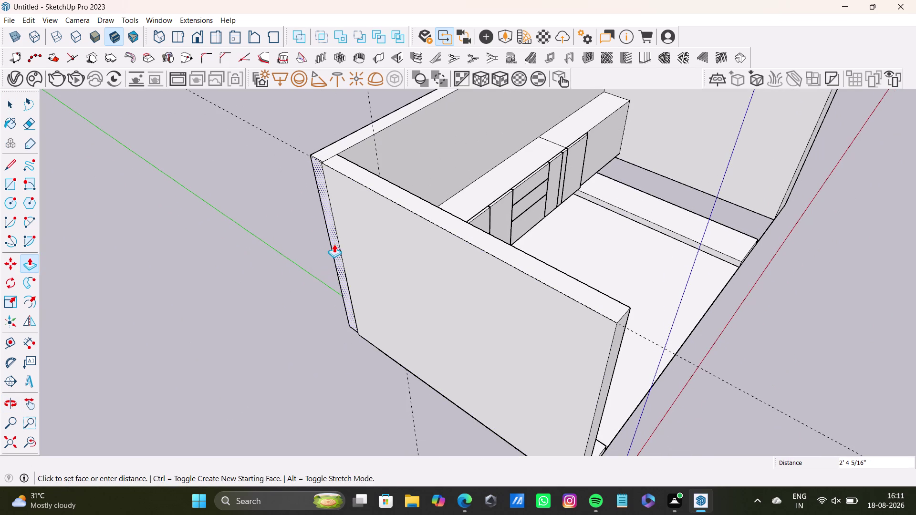
drag(334, 245, 345, 267)
key(space)
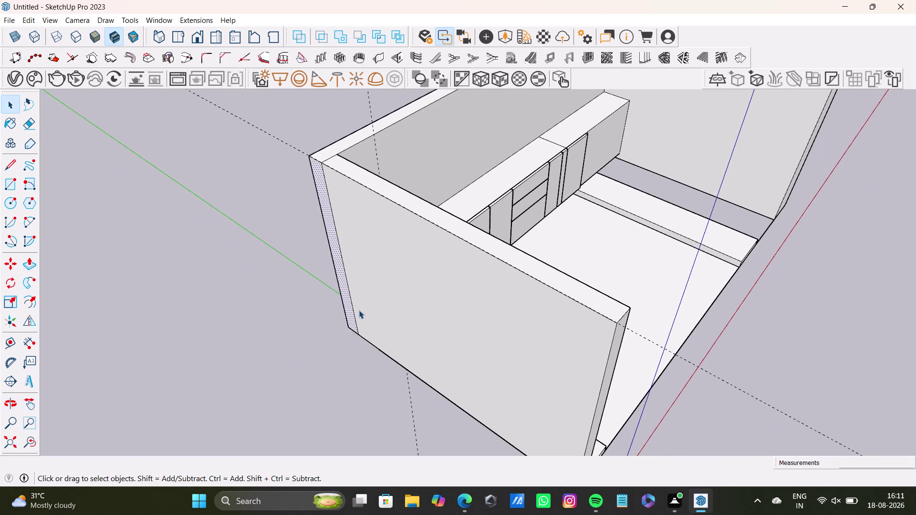
middle_drag(386, 302, 275, 335)
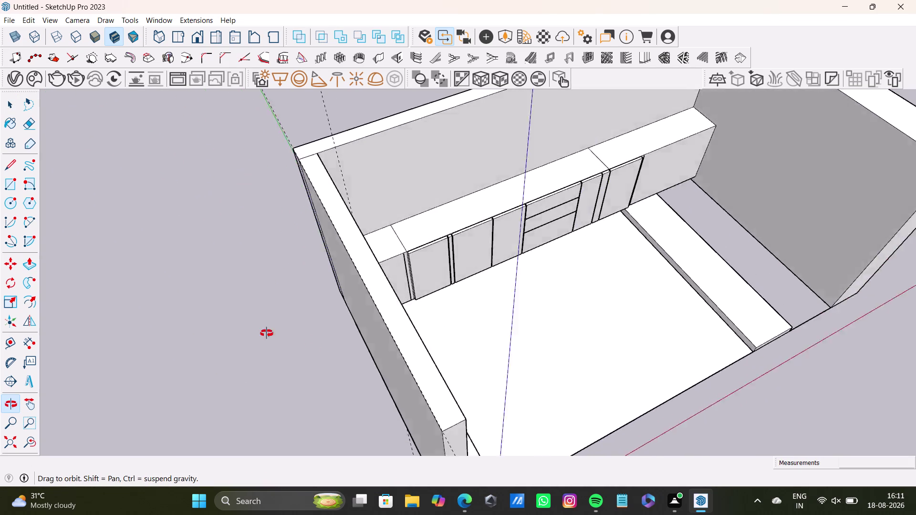
middle_drag(274, 336, 148, 286)
scroll(down, 3)
Orbit in close to the fronts of the right-hand cabinets.
middle_drag(284, 269, 267, 278)
middle_drag(561, 308, 492, 304)
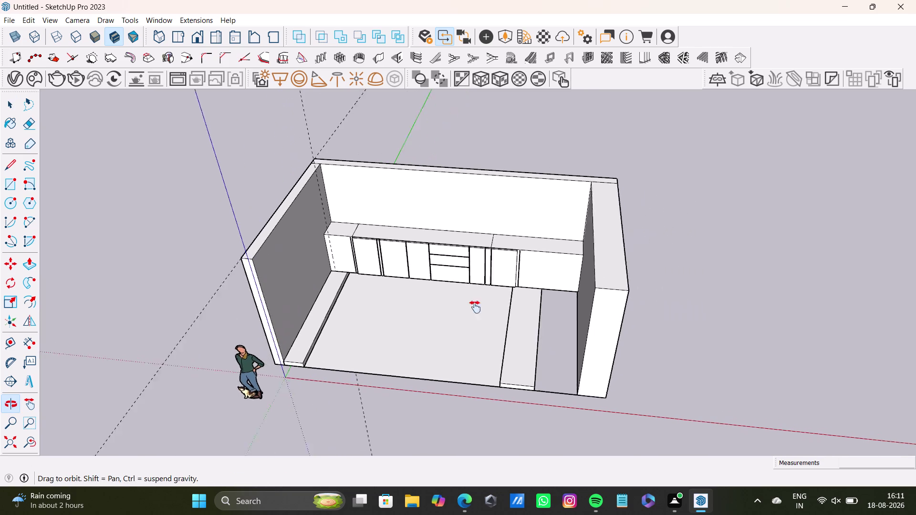
middle_drag(492, 303, 461, 316)
middle_drag(525, 308, 572, 225)
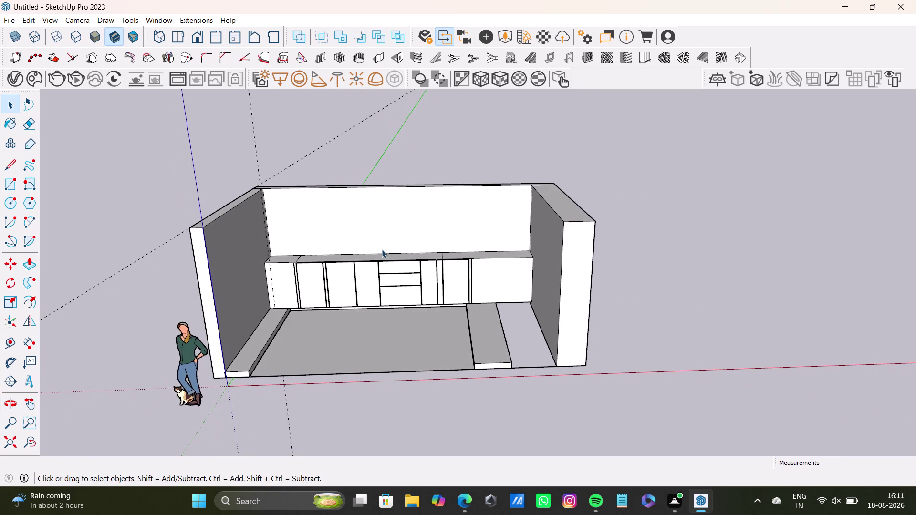
scroll(up, 3)
middle_drag(409, 260, 430, 190)
middle_drag(484, 235, 428, 224)
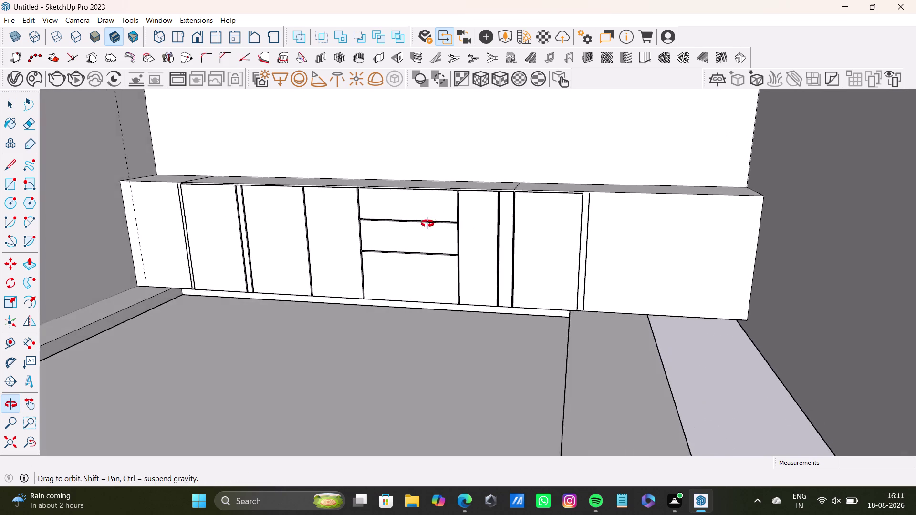
middle_drag(427, 224, 440, 220)
With Tape Measure, place a vertical guide about 2' 9 1/8" from the rightmost cabinet's edge.
click(10, 337)
scroll(up, 3)
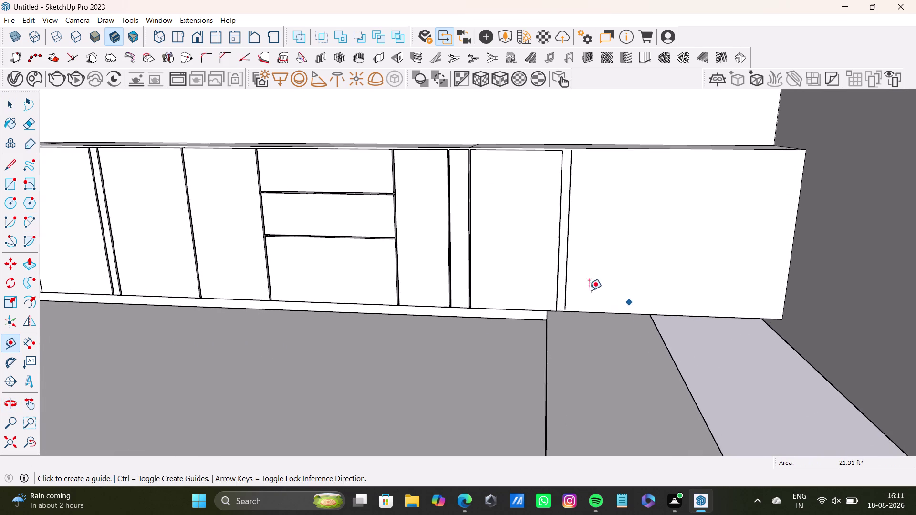
scroll(up, 3)
click(564, 281)
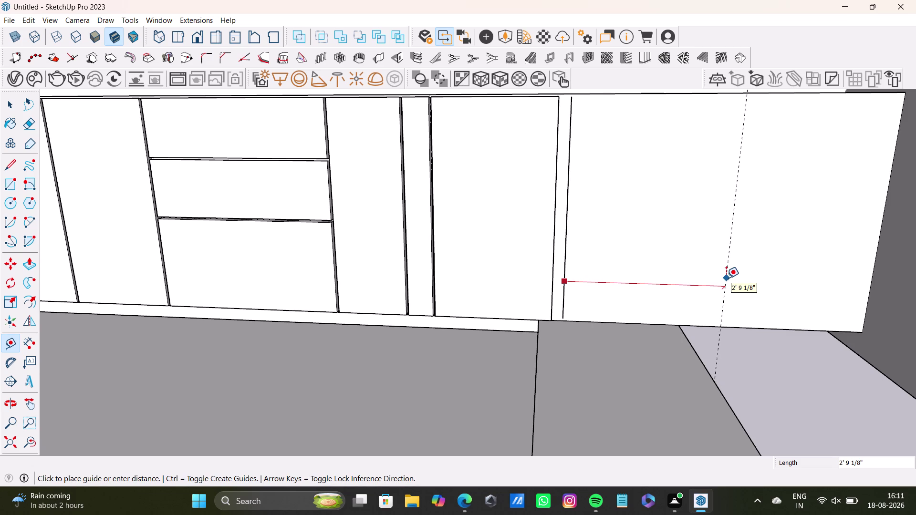
click(723, 278)
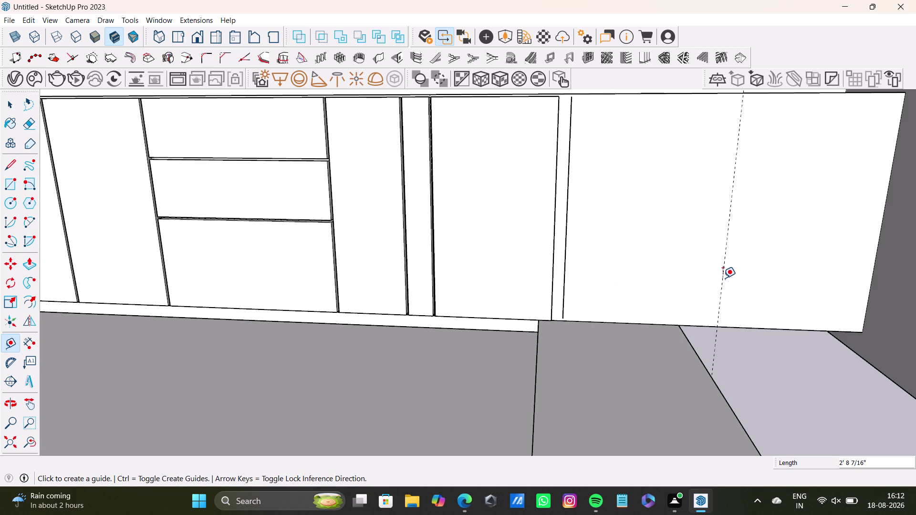
key(space)
scroll(down, 3)
middle_drag(442, 306, 462, 345)
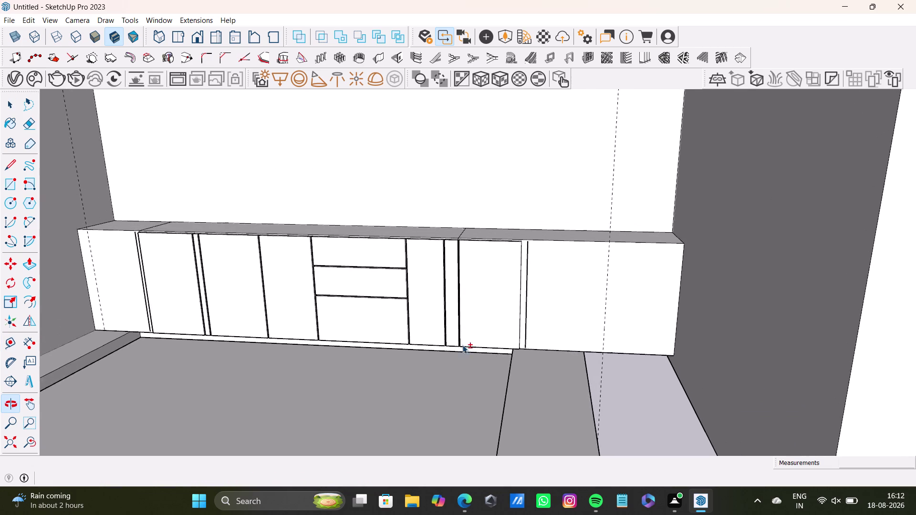
Select the right floor ledge's inner side face and push it partway toward the wall.
scroll(down, 3)
middle_drag(463, 345, 447, 335)
scroll(up, 3)
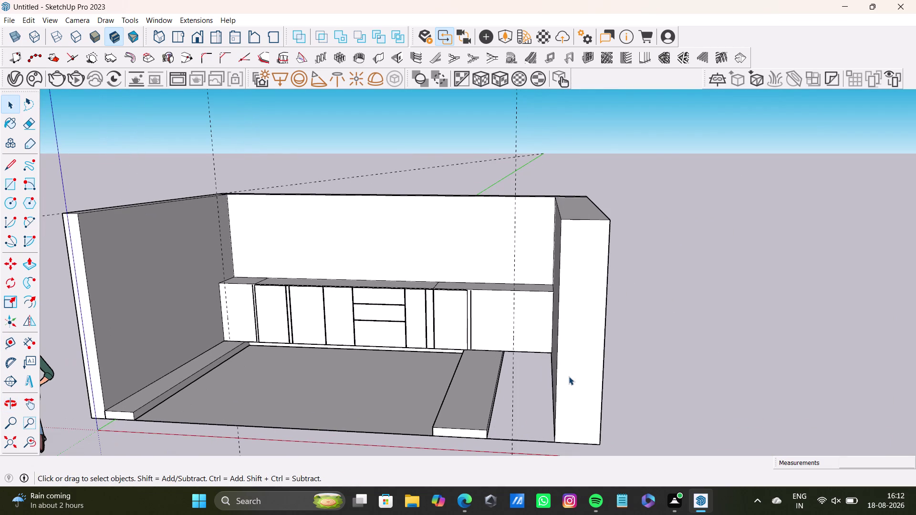
middle_drag(500, 394, 488, 344)
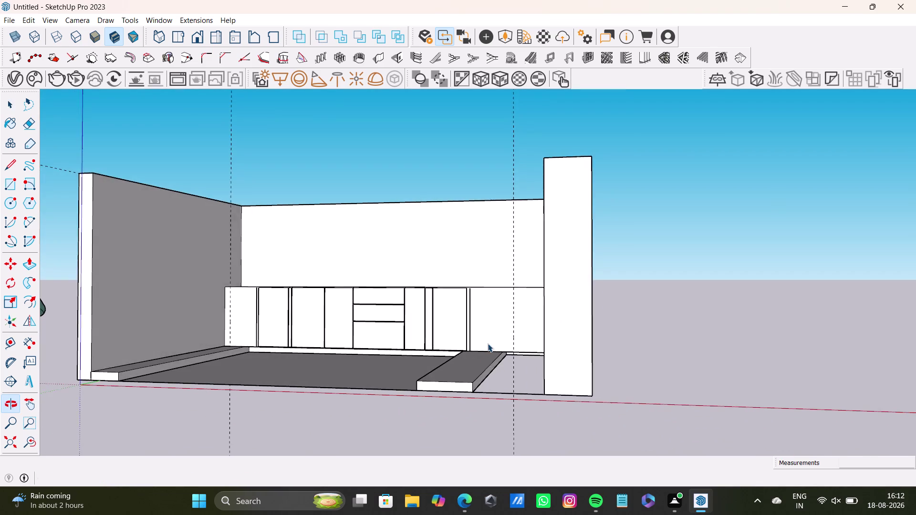
scroll(up, 3)
middle_drag(487, 360, 439, 344)
key(space)
click(434, 361)
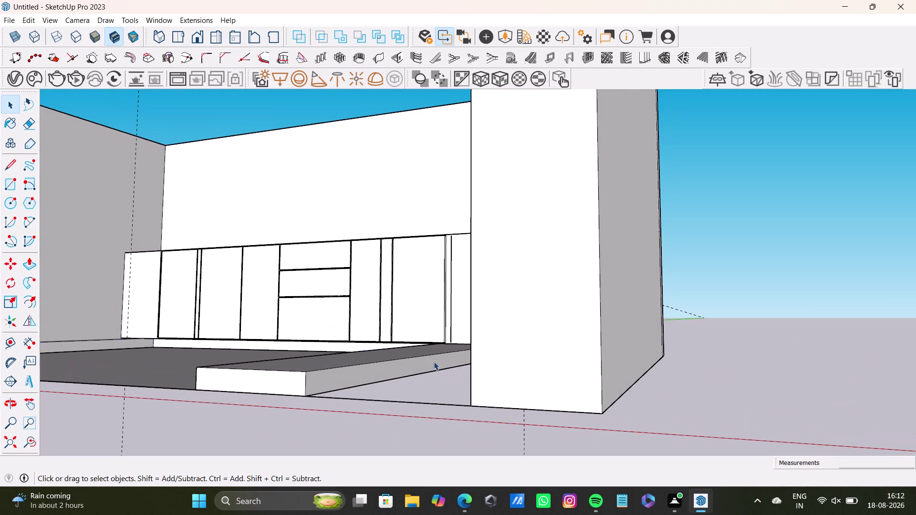
triple_click(433, 362)
click(433, 363)
click(434, 366)
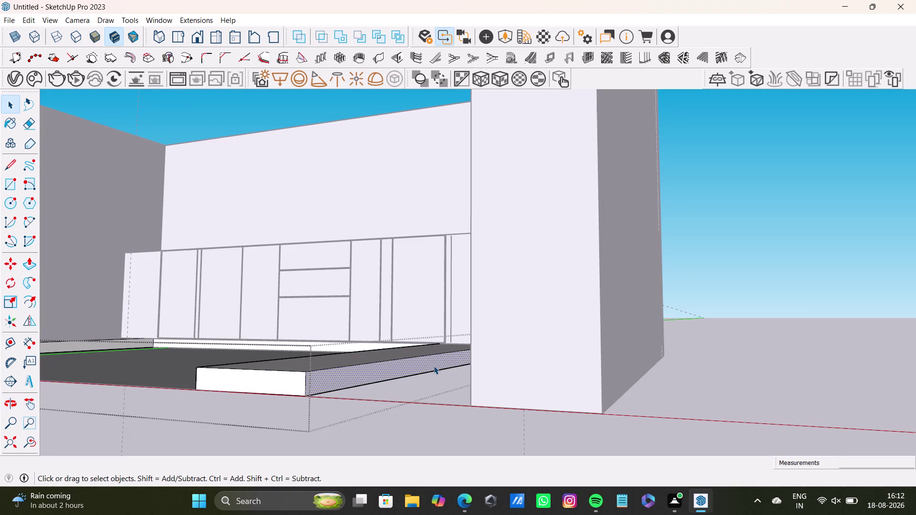
key(p)
drag(434, 366, 475, 373)
middle_drag(391, 394, 421, 400)
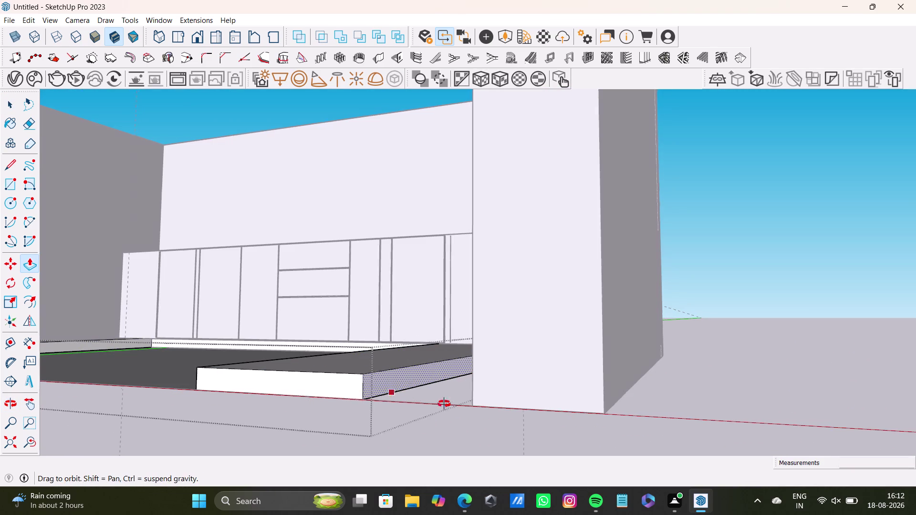
middle_drag(421, 401, 466, 409)
drag(478, 403, 486, 406)
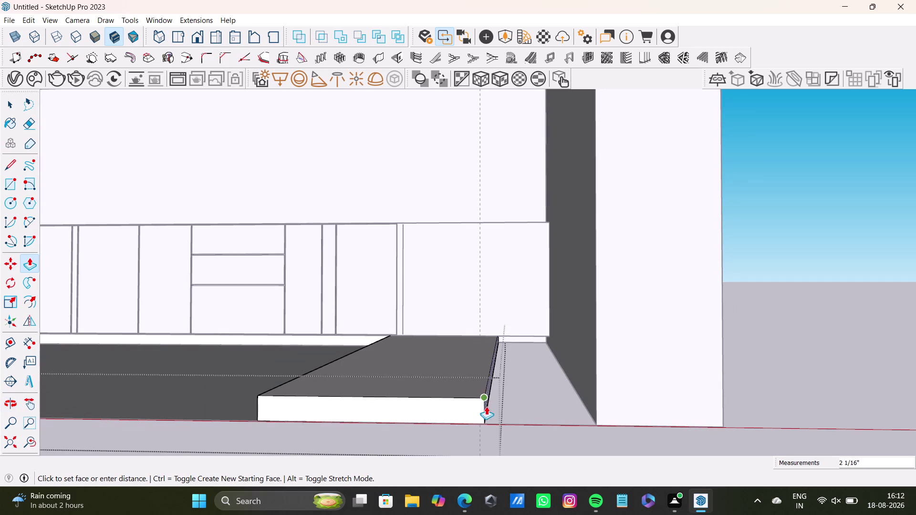
drag(486, 407, 531, 417)
Push the ledge's inner face further until the ledge is a thin strip about 4" wide.
middle_drag(347, 382, 458, 350)
key(space)
click(478, 352)
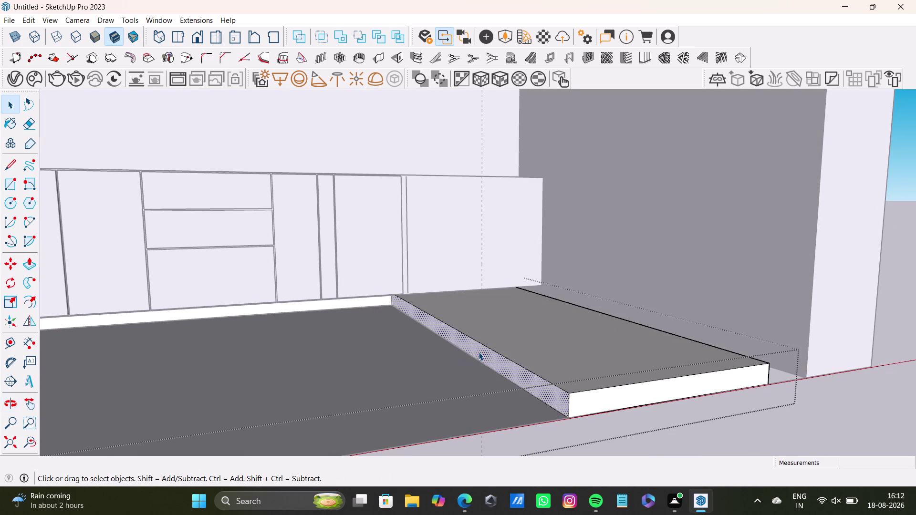
key(p)
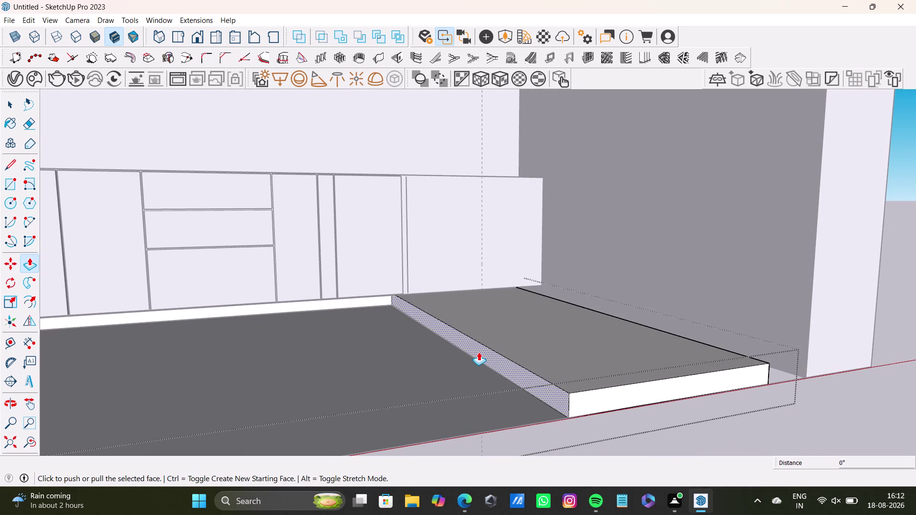
drag(478, 353, 560, 319)
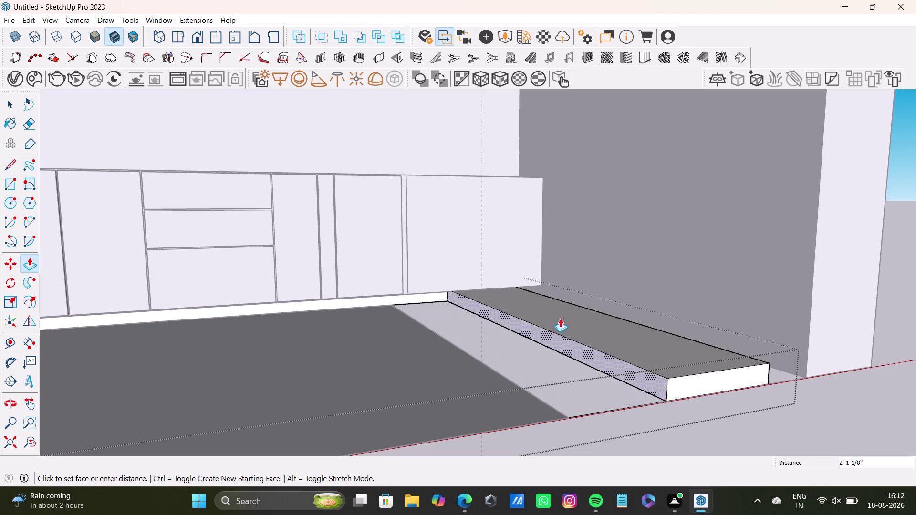
drag(559, 319, 489, 287)
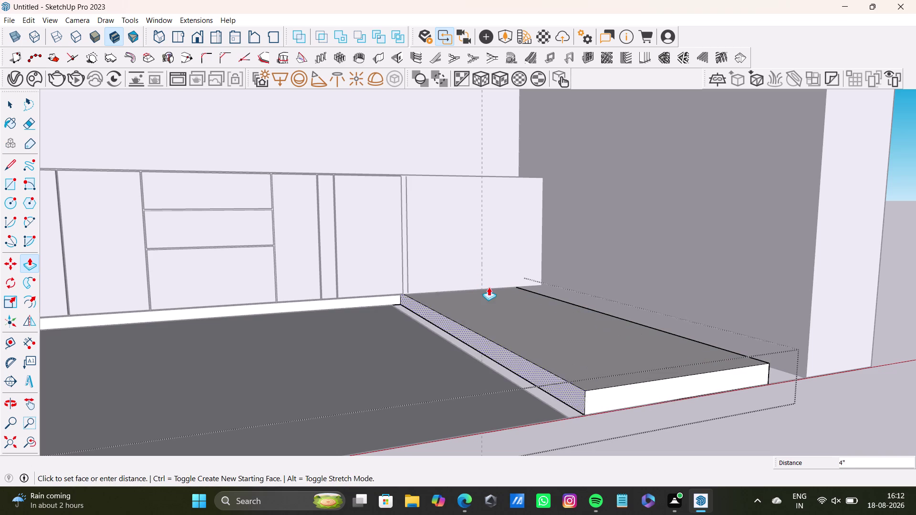
drag(489, 287, 480, 280)
key(space)
scroll(down, 3)
middle_drag(489, 336, 473, 391)
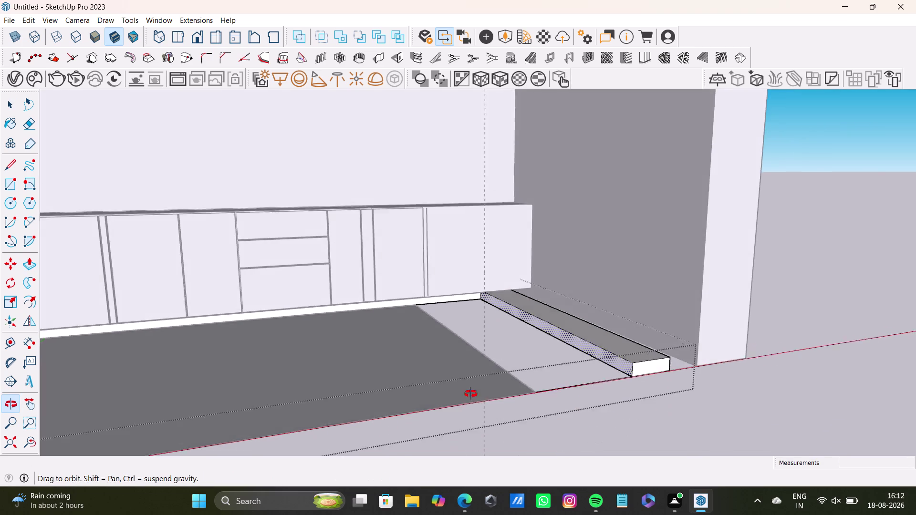
middle_drag(472, 391, 416, 487)
scroll(down, 3)
Select the floor and ledges from a whole-room view, then clear the selection.
middle_drag(497, 377, 426, 349)
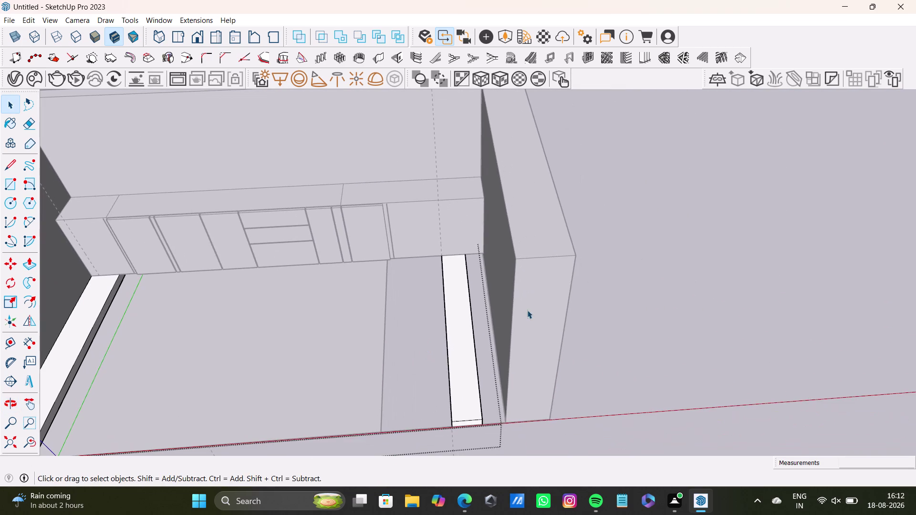
key(space)
middle_drag(598, 330, 441, 278)
key(space)
click(460, 271)
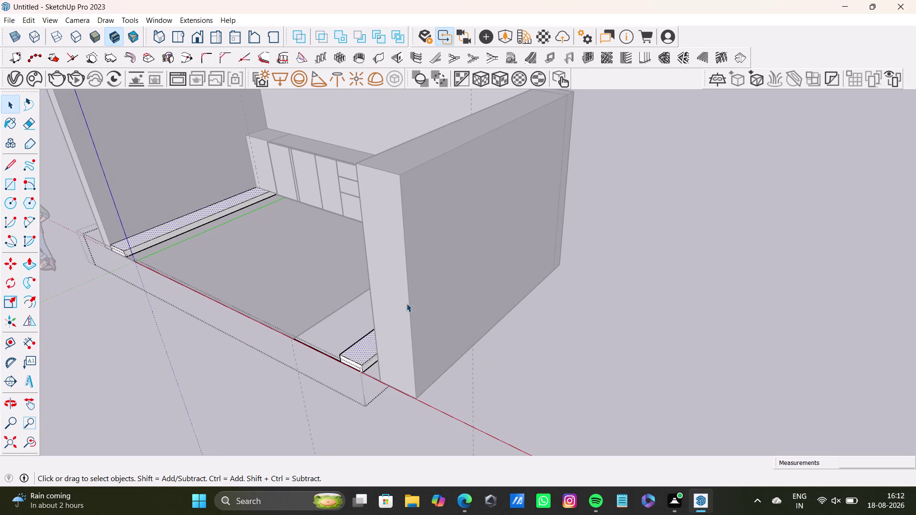
scroll(down, 3)
middle_drag(406, 303, 529, 406)
middle_drag(578, 413, 675, 454)
key(space)
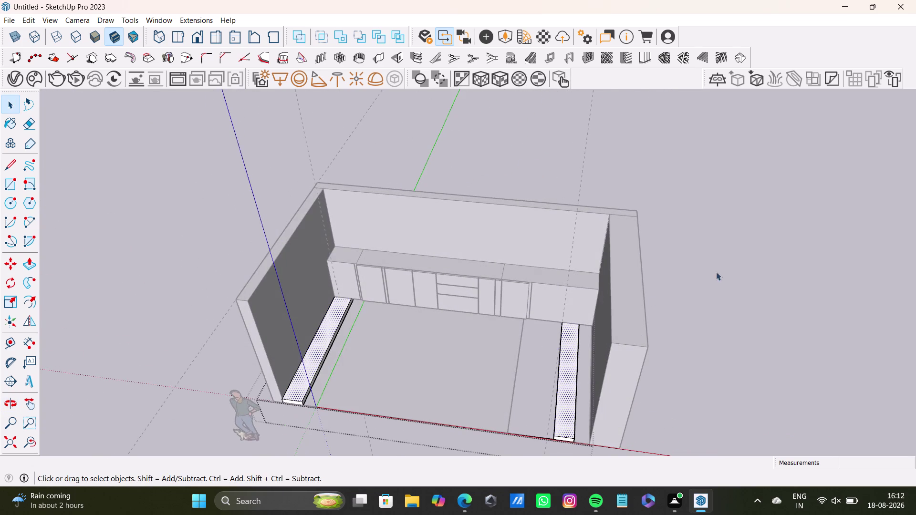
double_click(727, 267)
click(668, 283)
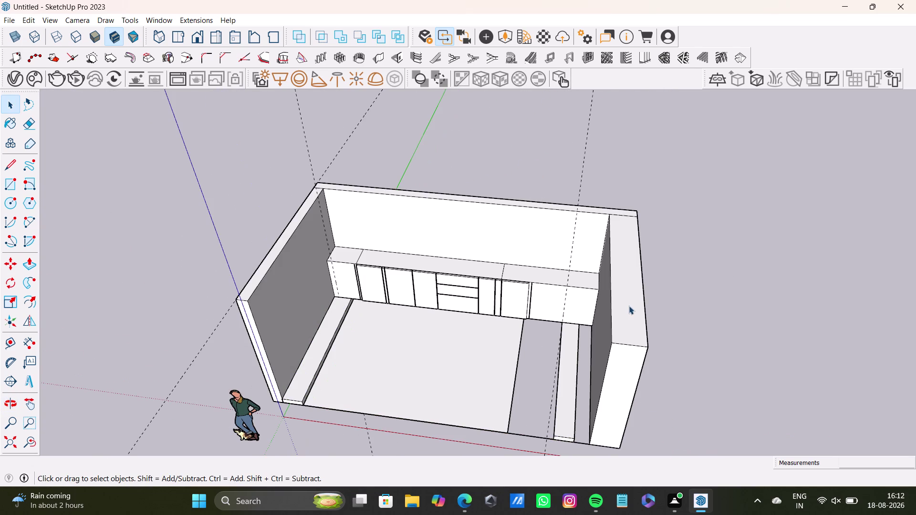
Move in on the cabinet run and select a face beside the wall base.
click(633, 306)
scroll(up, 3)
middle_drag(584, 324, 583, 202)
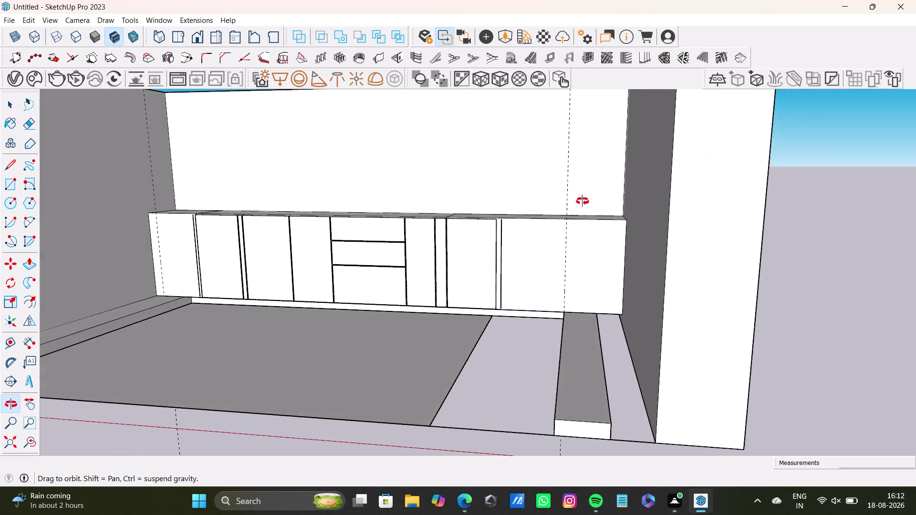
middle_drag(582, 201, 563, 205)
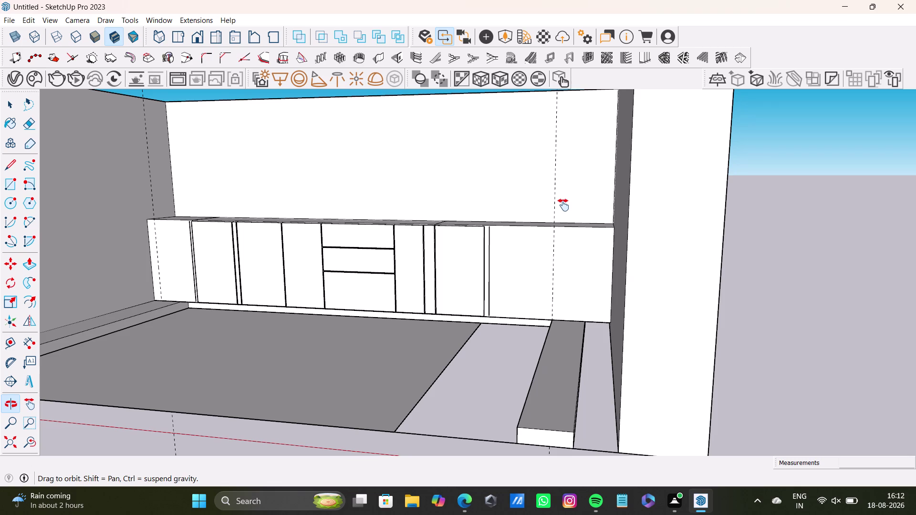
middle_drag(563, 205, 508, 205)
middle_drag(541, 274, 675, 296)
key(space)
click(649, 278)
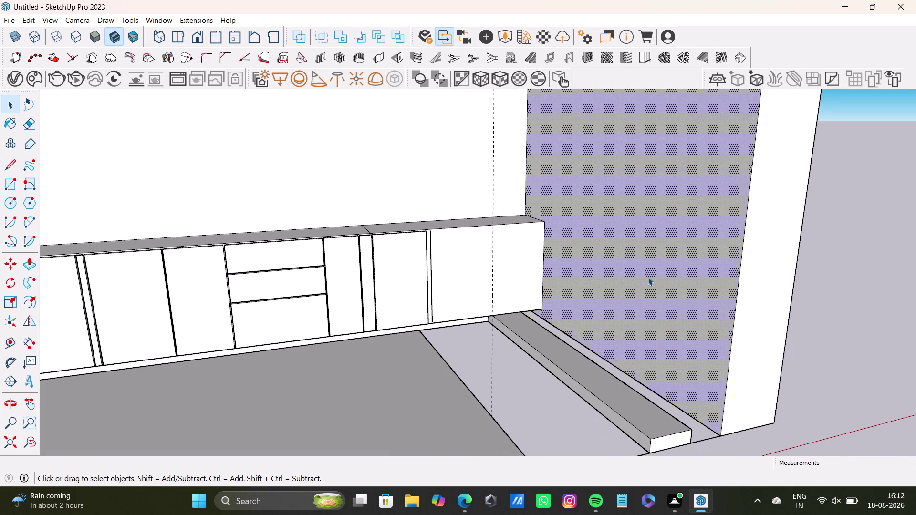
Push/Pull the selected faces near the end of the side wall.
key(p)
drag(649, 278, 582, 272)
middle_drag(738, 325, 530, 351)
key(space)
click(568, 311)
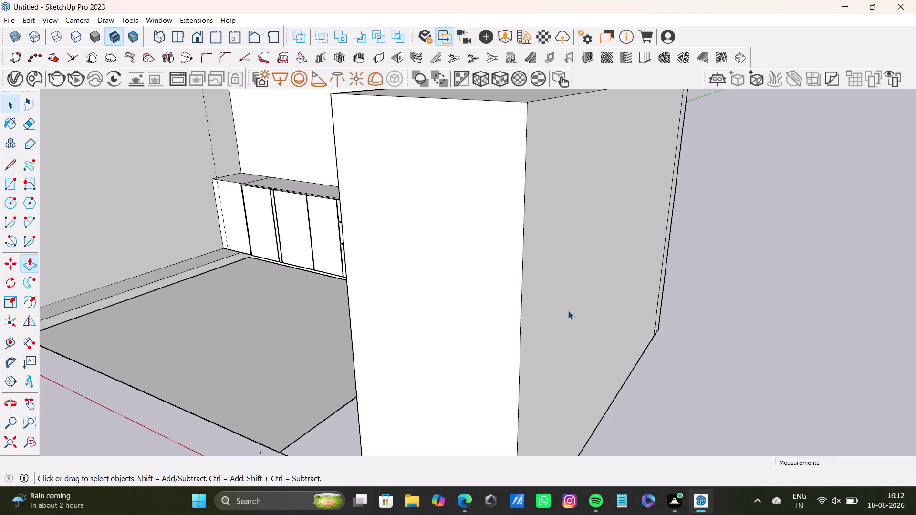
key(p)
drag(568, 311, 464, 274)
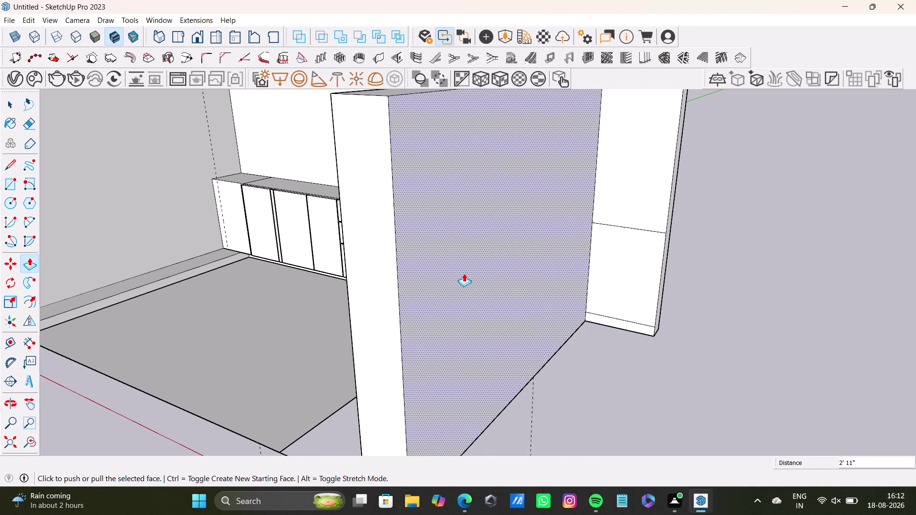
middle_drag(468, 275, 524, 449)
middle_drag(553, 418, 583, 272)
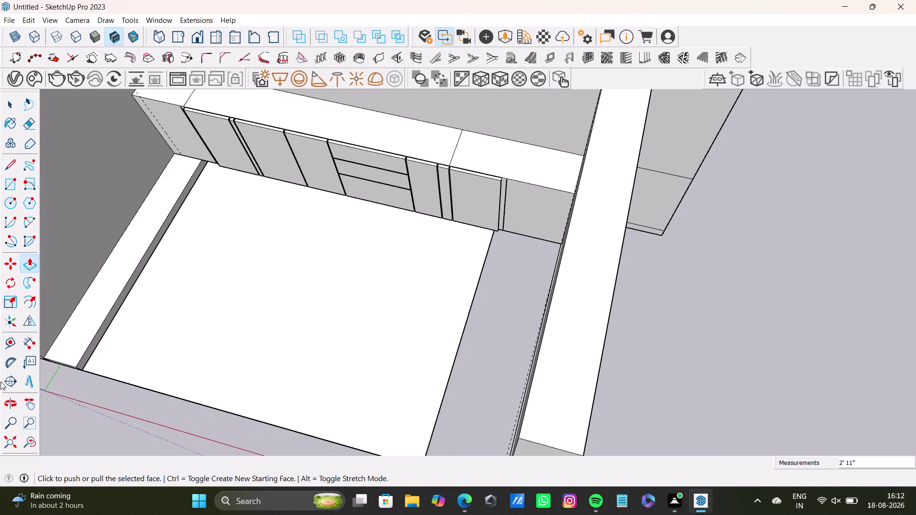
Place a Tape Measure guide 9" in from the side wall's top edge.
click(12, 339)
click(531, 375)
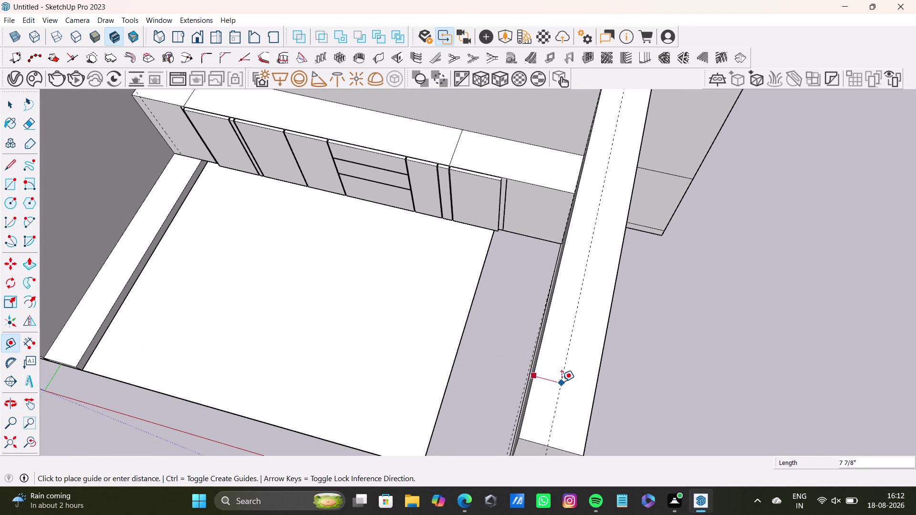
text(9")
key(Return)
key(space)
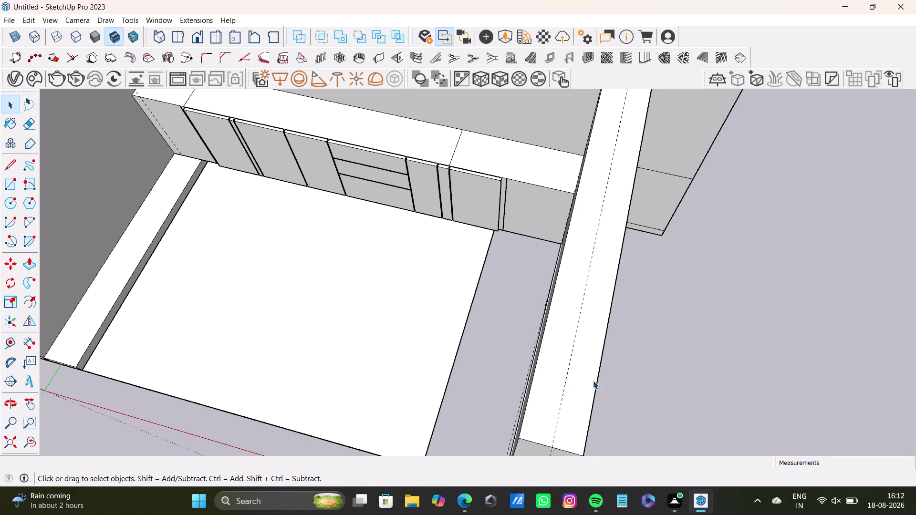
Push the side wall's end face a short distance with Push/Pull.
middle_drag(593, 381, 546, 317)
key(space)
click(545, 322)
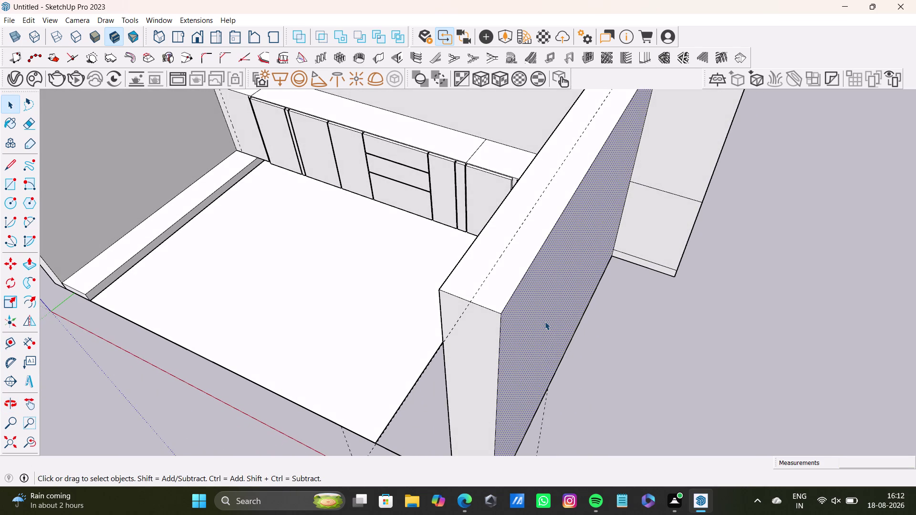
key(p)
drag(545, 322, 521, 315)
key(space)
scroll(down, 3)
middle_drag(519, 347, 684, 359)
scroll(up, 3)
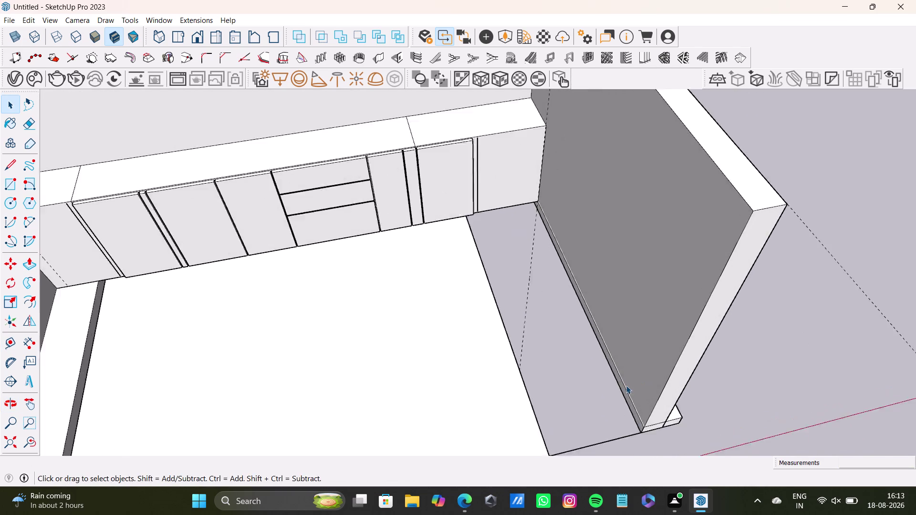
Open the floor ledge group along the side wall for editing and push one of its faces.
scroll(up, 3)
middle_drag(626, 386, 611, 314)
scroll(up, 3)
middle_drag(599, 361, 608, 293)
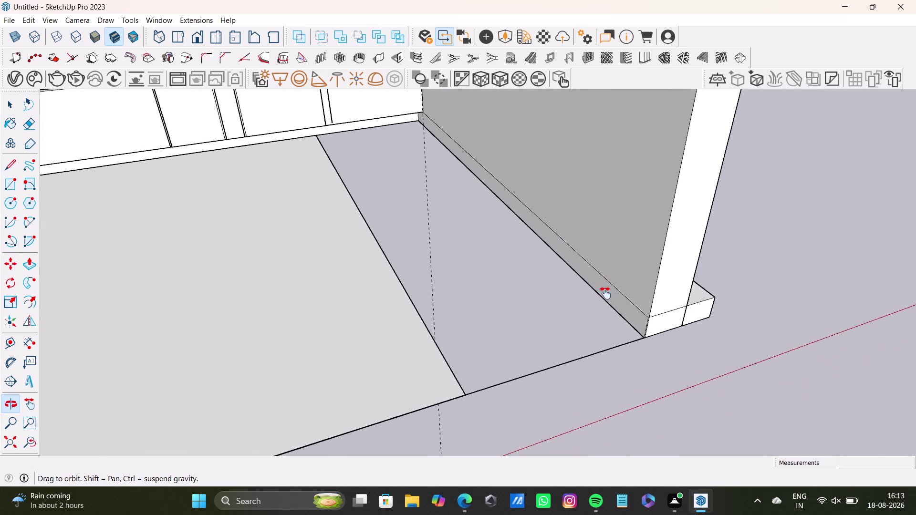
middle_drag(608, 292, 597, 350)
click(605, 371)
key(space)
click(607, 374)
click(612, 384)
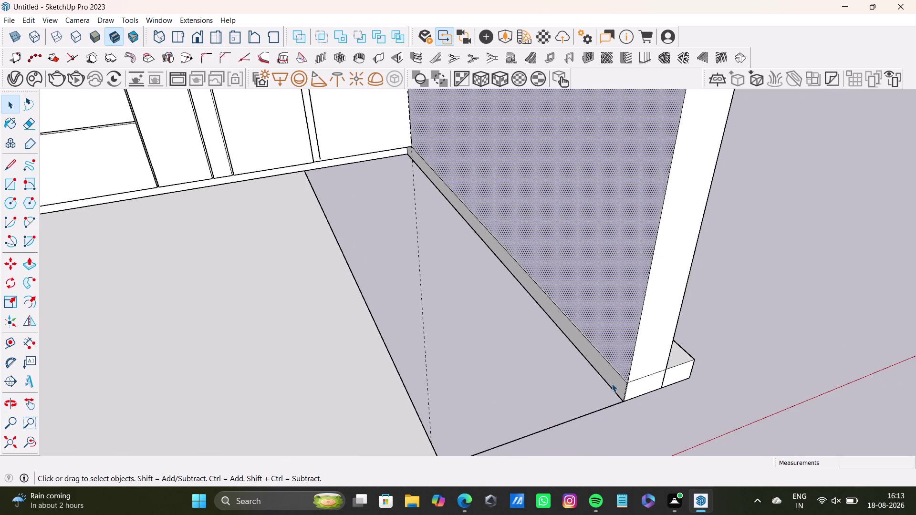
triple_click(612, 384)
double_click(612, 383)
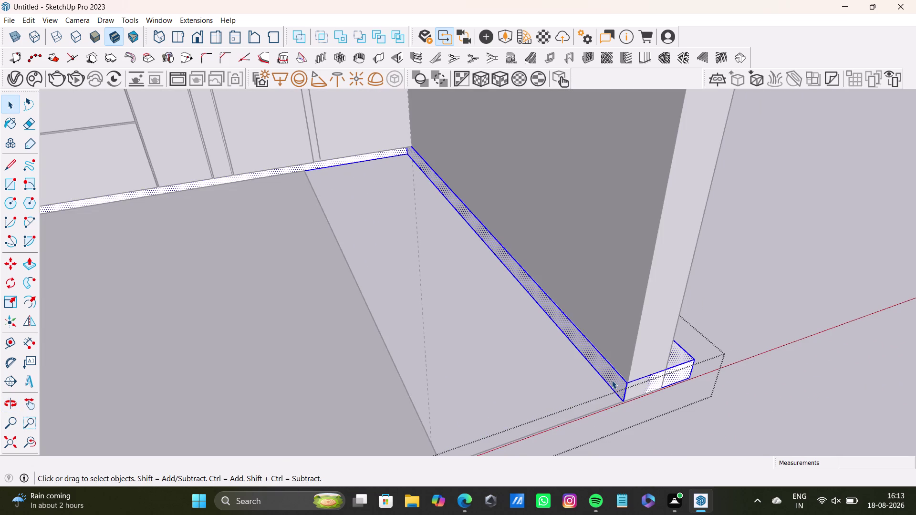
key(p)
drag(612, 380, 537, 382)
Push the ledge's end face back so the ledge stops at the wall's end.
middle_drag(551, 385, 395, 347)
key(space)
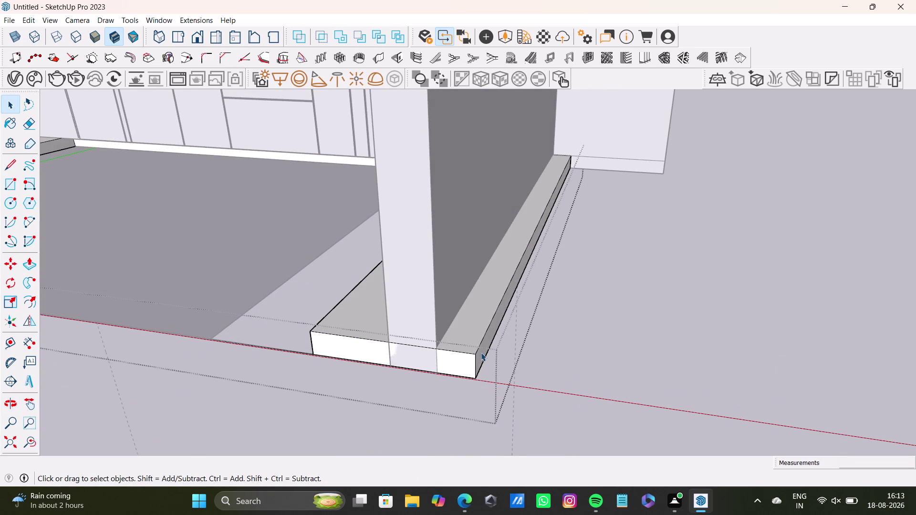
click(481, 353)
key(p)
drag(481, 352, 399, 339)
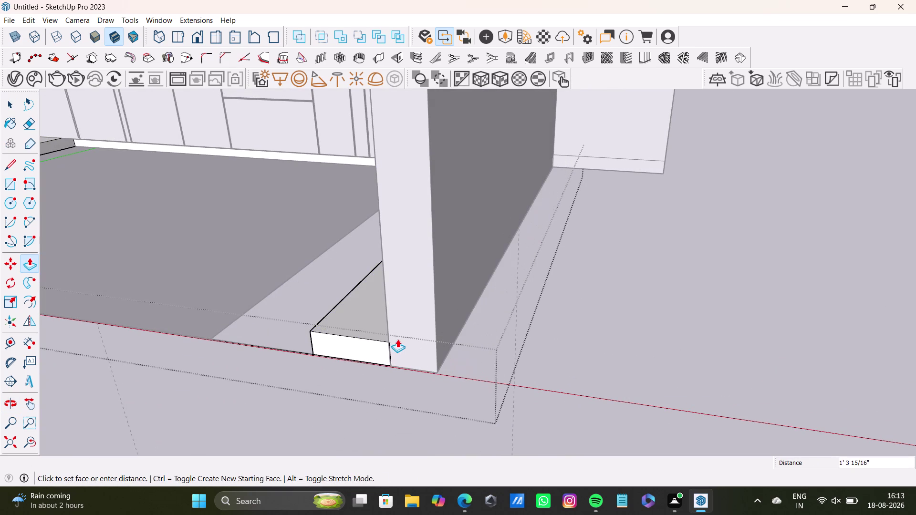
drag(399, 340, 399, 341)
drag(399, 342, 397, 341)
scroll(down, 3)
middle_drag(373, 325, 409, 326)
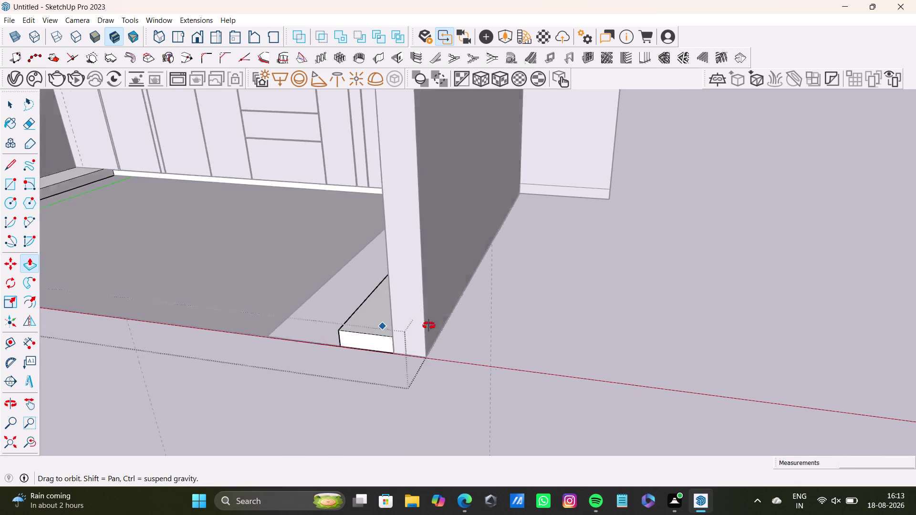
middle_drag(409, 326, 462, 330)
scroll(up, 3)
middle_drag(501, 351, 555, 408)
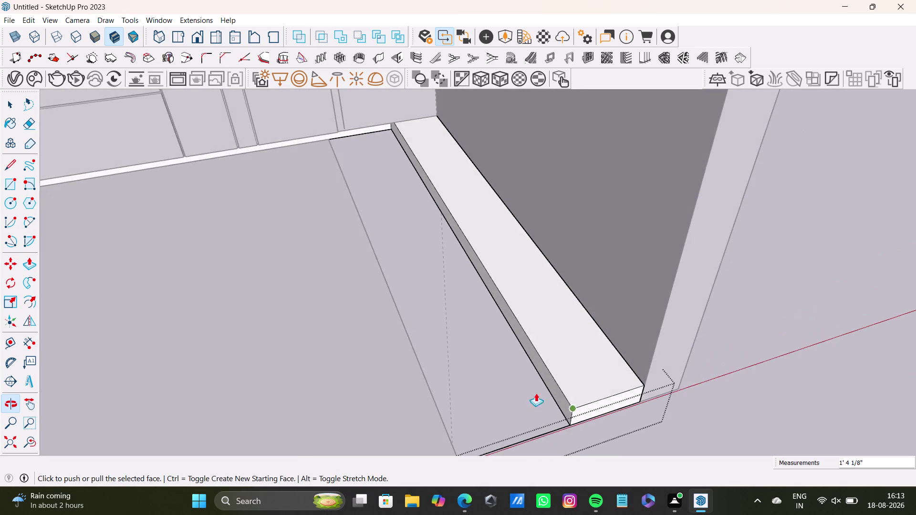
scroll(down, 3)
middle_drag(455, 329, 453, 405)
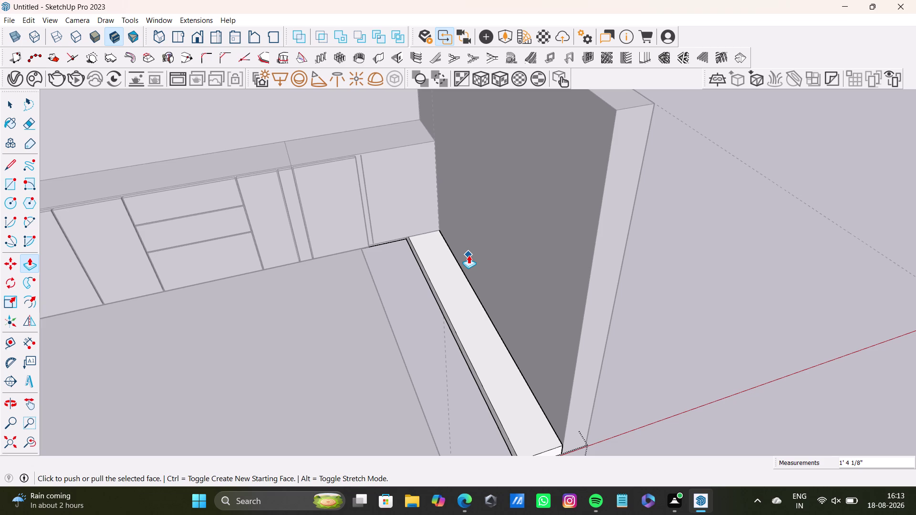
Select near the side wall and view the model from below.
key(space)
middle_drag(699, 315, 596, 334)
key(space)
double_click(597, 317)
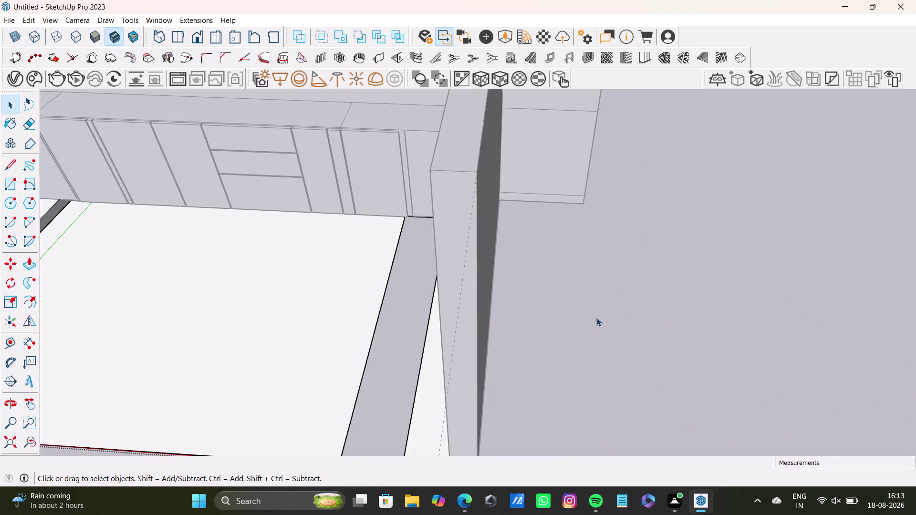
click(592, 318)
middle_drag(400, 328, 515, 172)
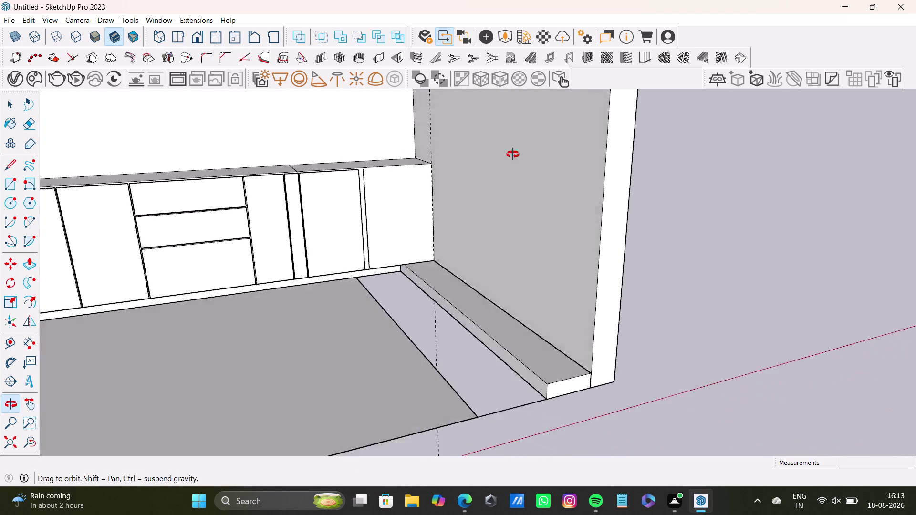
middle_drag(515, 171, 513, 153)
middle_drag(499, 330, 406, 160)
middle_drag(406, 161, 425, 233)
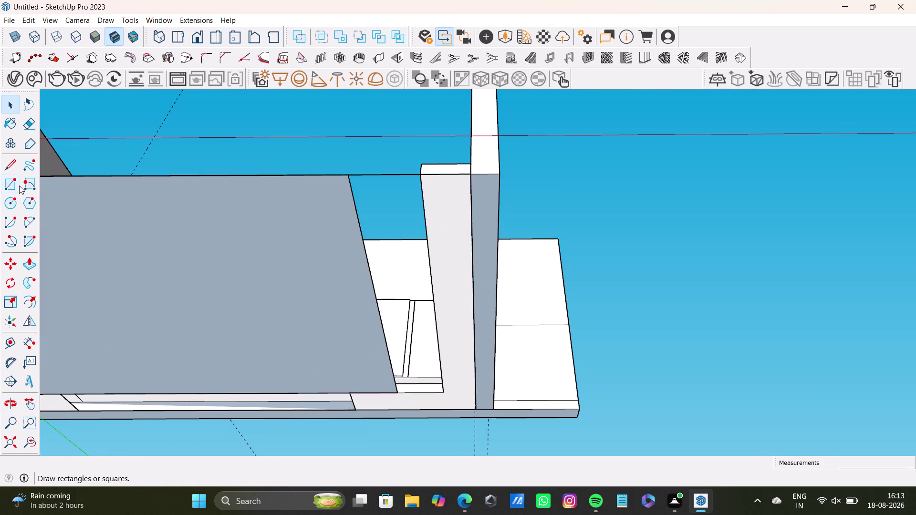
Sketch a rectangle from the panel's top corner and inspect it from behind the cabinets.
click(19, 185)
drag(345, 173, 377, 186)
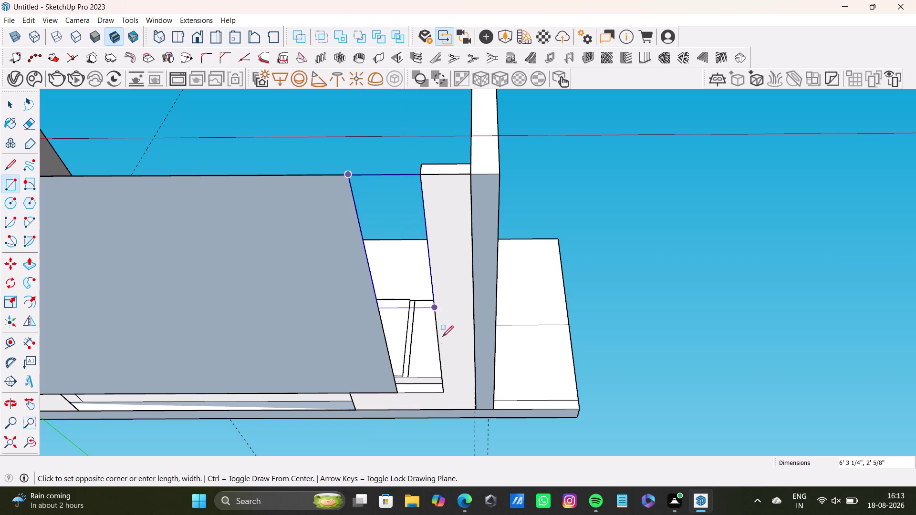
click(441, 390)
key(space)
middle_drag(435, 295, 453, 485)
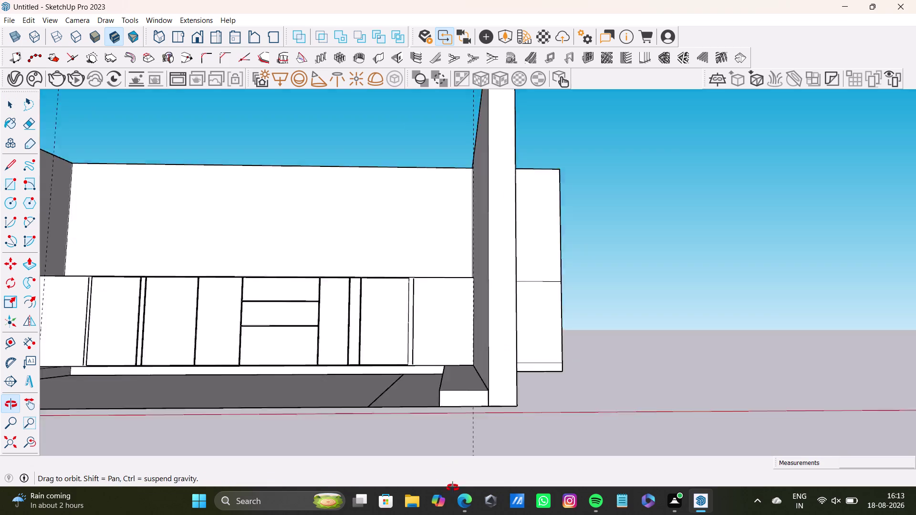
middle_drag(453, 485, 453, 514)
scroll(down, 3)
middle_drag(466, 465, 490, 356)
middle_drag(448, 346, 497, 346)
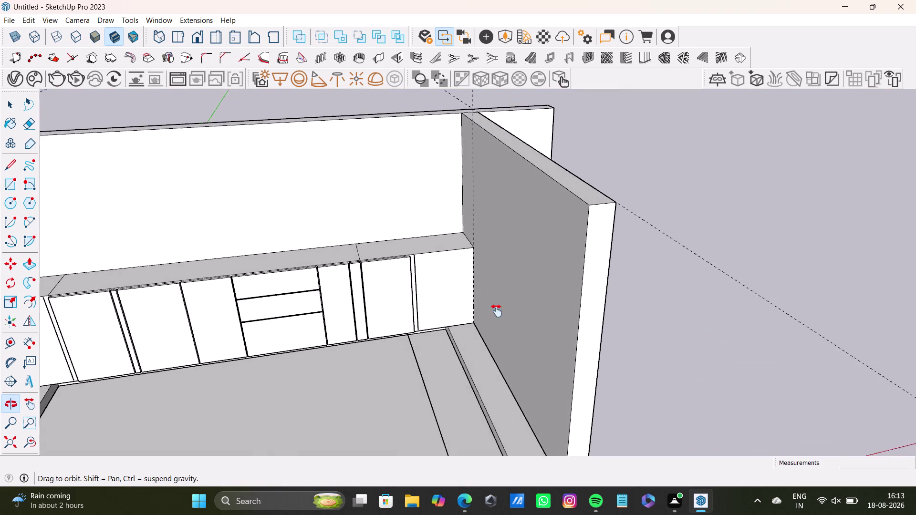
middle_drag(497, 346, 493, 293)
scroll(up, 3)
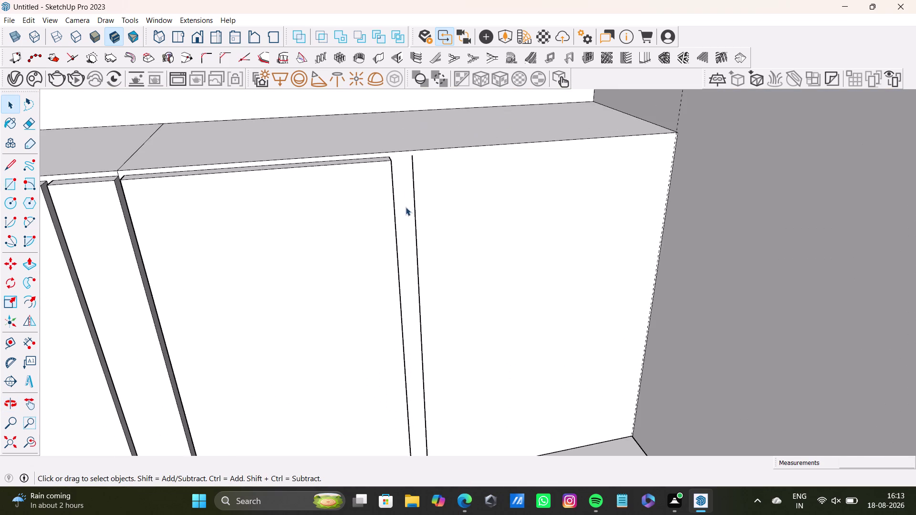
Place a guide 0.5" in from the end cabinet's edge.
middle_drag(406, 208, 316, 212)
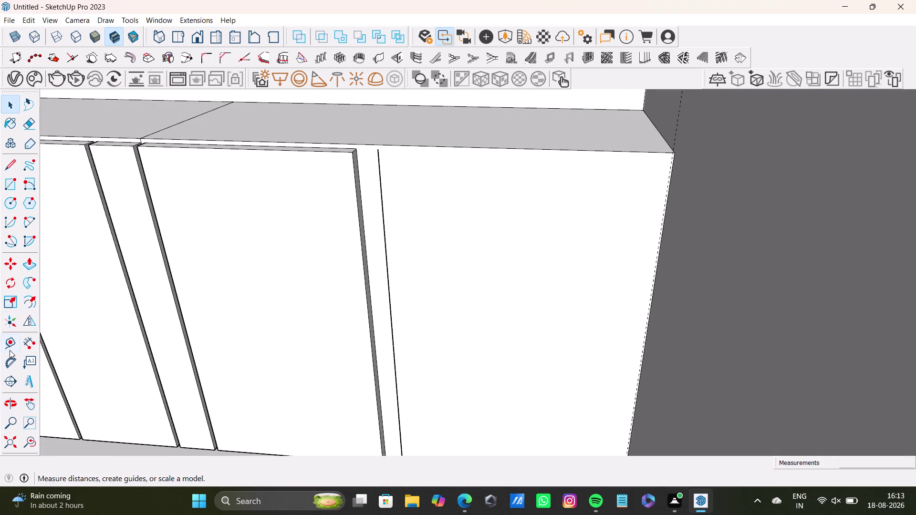
click(10, 351)
click(392, 345)
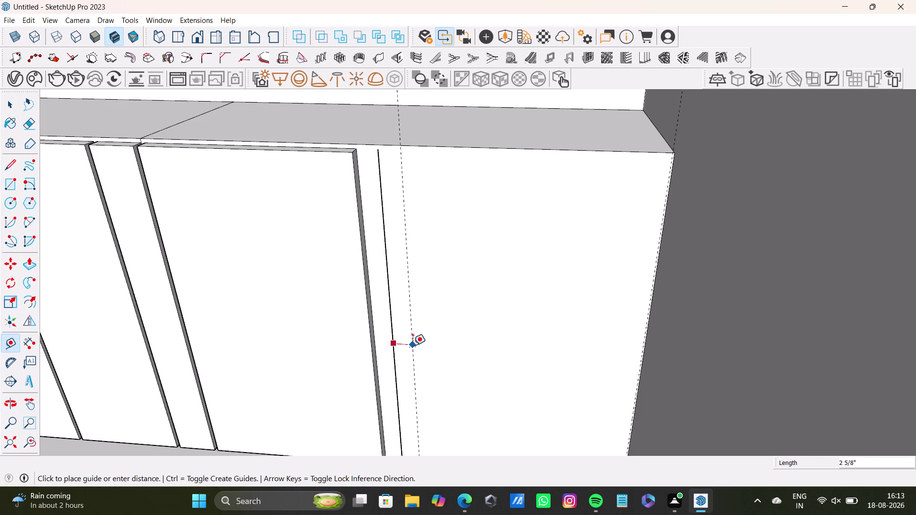
text(0.)
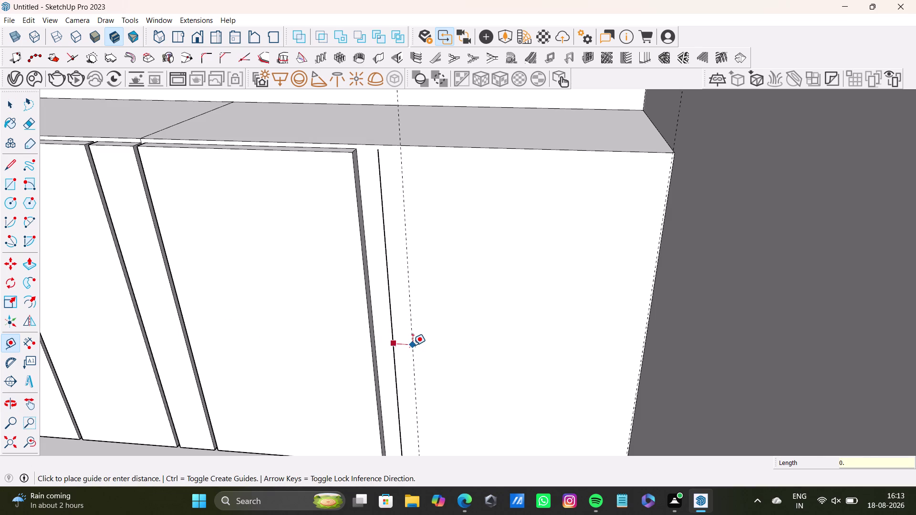
text(5)
key(shift+quotedbl)
key(Return)
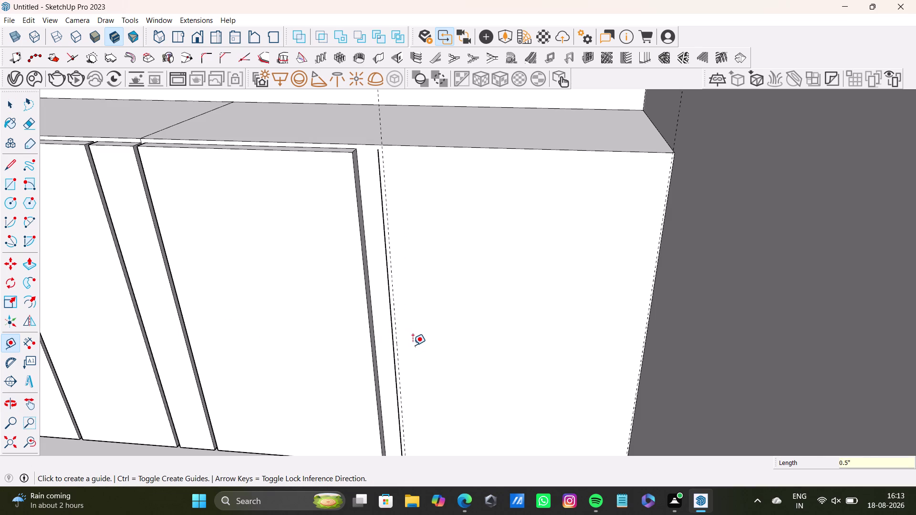
Draw a vertical edge down the cabinet panel along the guide to the floor.
click(9, 167)
scroll(up, 3)
drag(385, 126, 389, 132)
scroll(down, 3)
middle_drag(402, 294, 399, 145)
scroll(down, 3)
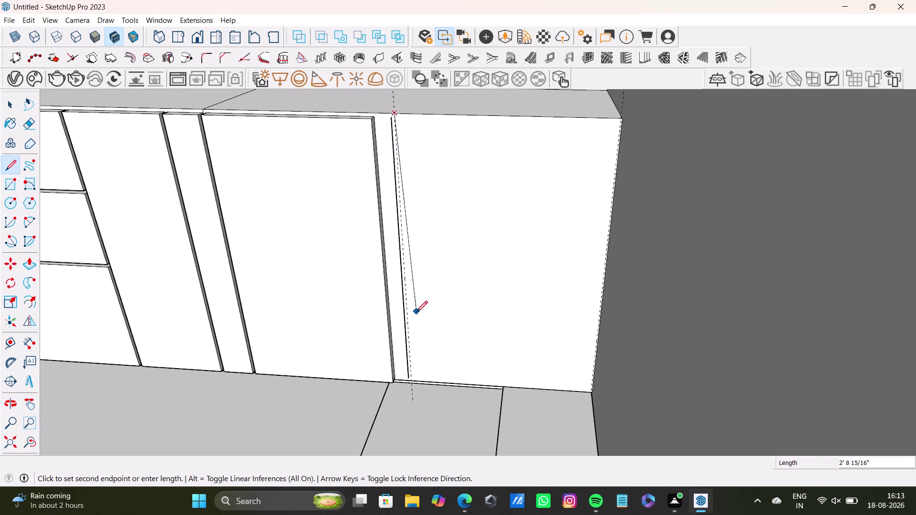
scroll(up, 3)
scroll(down, 3)
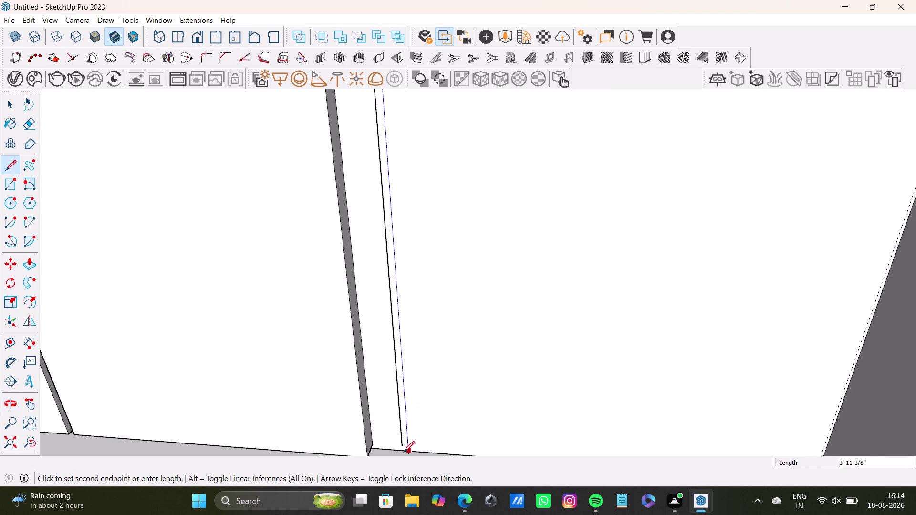
middle_drag(404, 453, 411, 359)
scroll(up, 3)
click(421, 361)
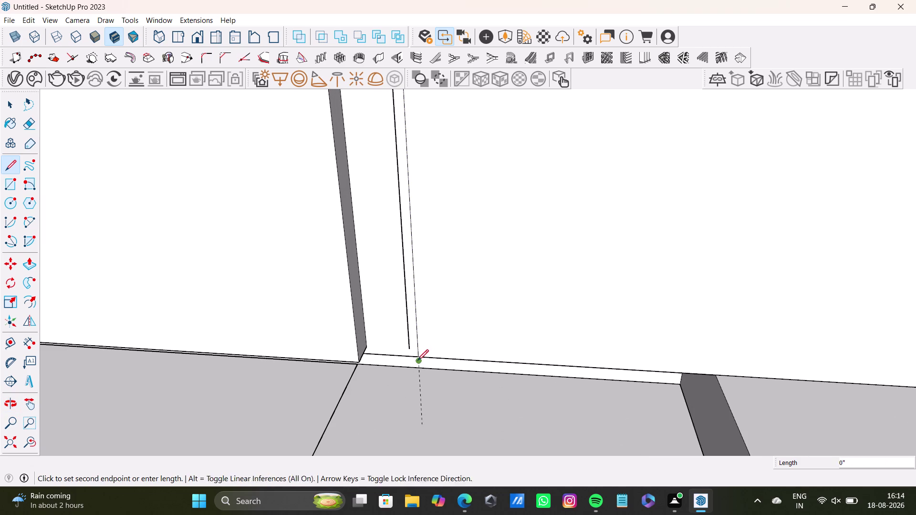
Select and delete an unwanted element at the cabinet end near the gap.
key(space)
scroll(up, 3)
middle_drag(411, 346, 369, 242)
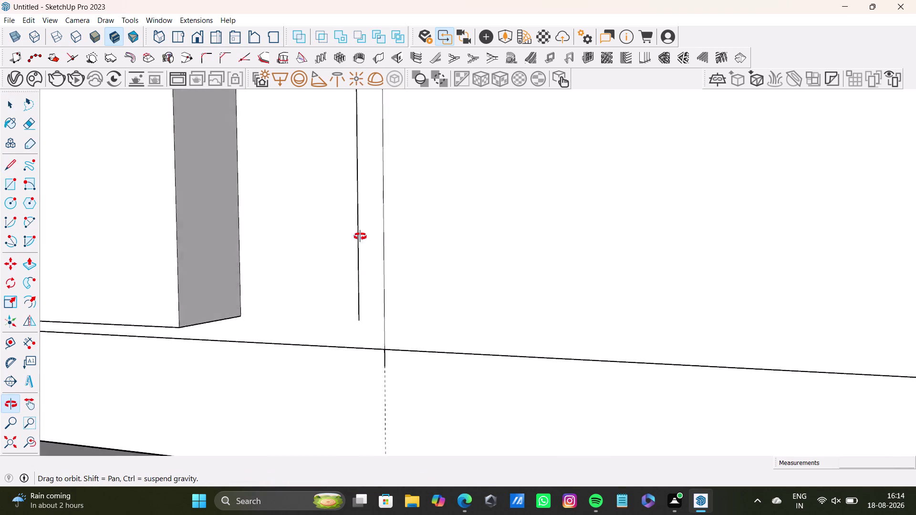
middle_drag(369, 242, 323, 226)
click(374, 357)
click(376, 355)
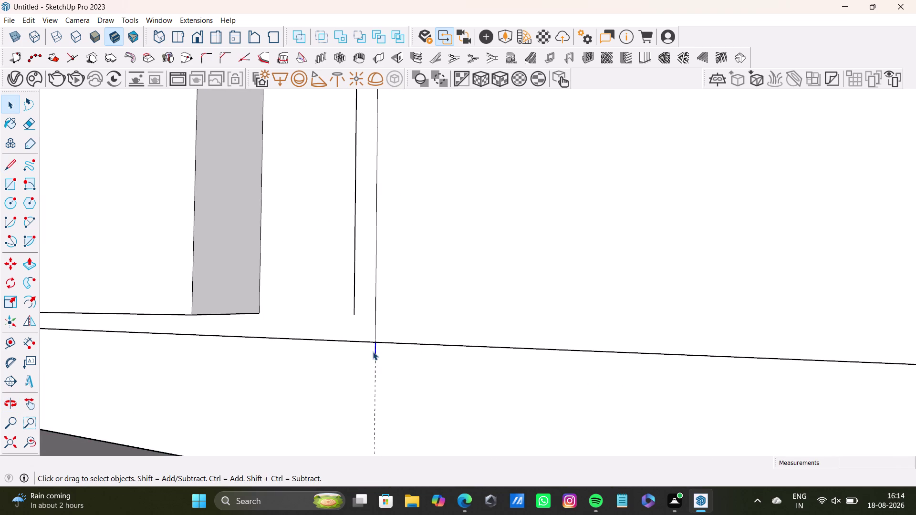
key(Delete)
scroll(down, 3)
middle_drag(331, 356, 404, 375)
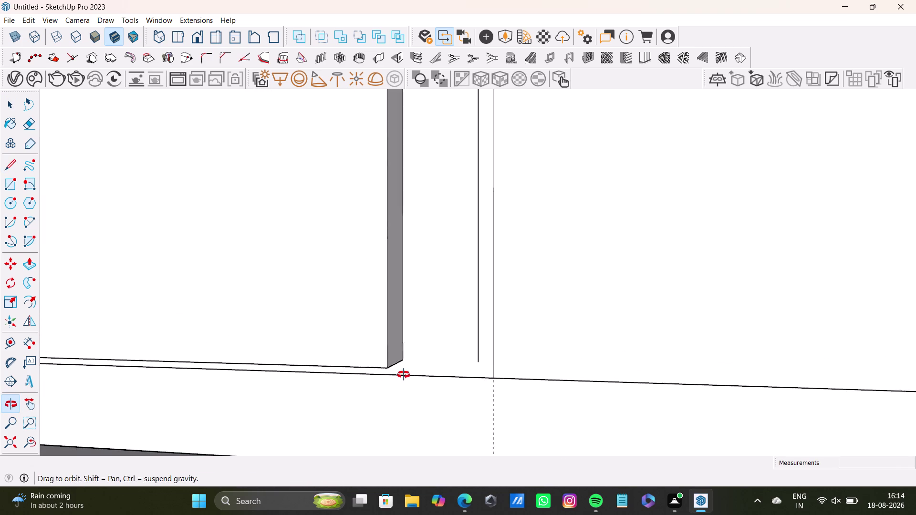
middle_drag(404, 375, 404, 375)
Draw an edge across the lower end of the gap.
key(l)
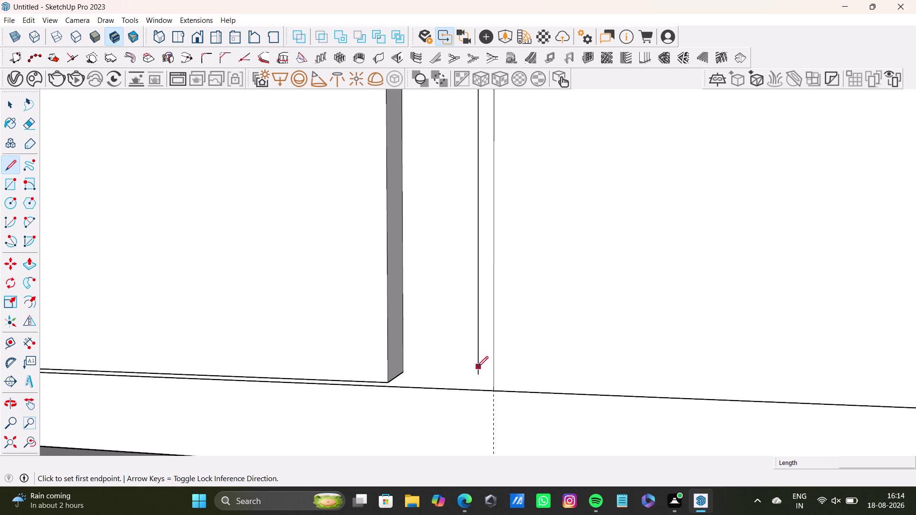
click(477, 374)
click(484, 391)
key(space)
scroll(down, 3)
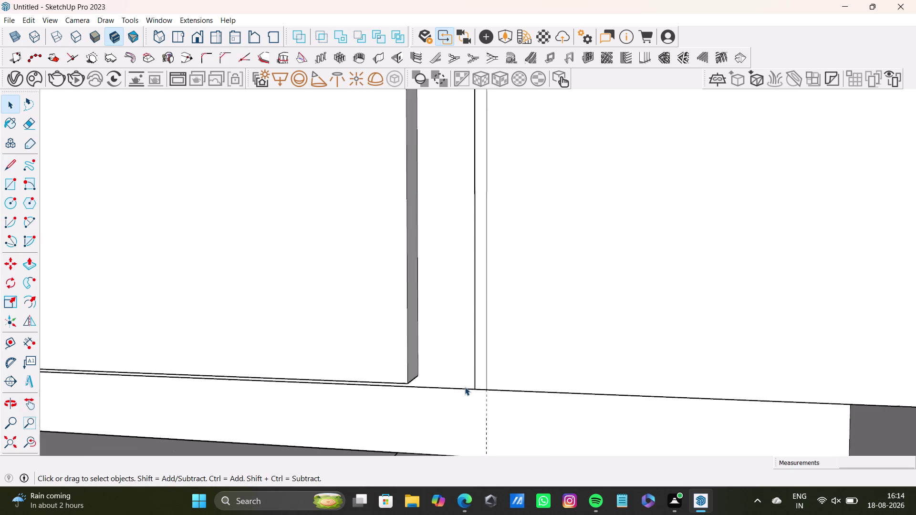
scroll(down, 3)
middle_drag(472, 352, 461, 514)
scroll(down, 3)
middle_drag(499, 335, 490, 475)
scroll(up, 3)
Draw an edge closing the top of the gap, forming the new face.
key(l)
key(Return)
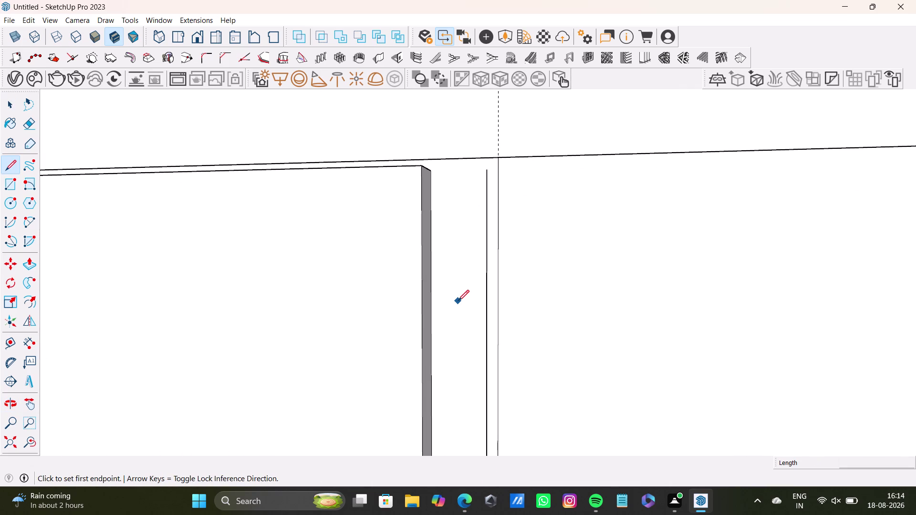
drag(488, 173, 488, 169)
click(488, 154)
key(space)
scroll(down, 3)
scroll(up, 3)
middle_drag(503, 266, 597, 428)
scroll(down, 3)
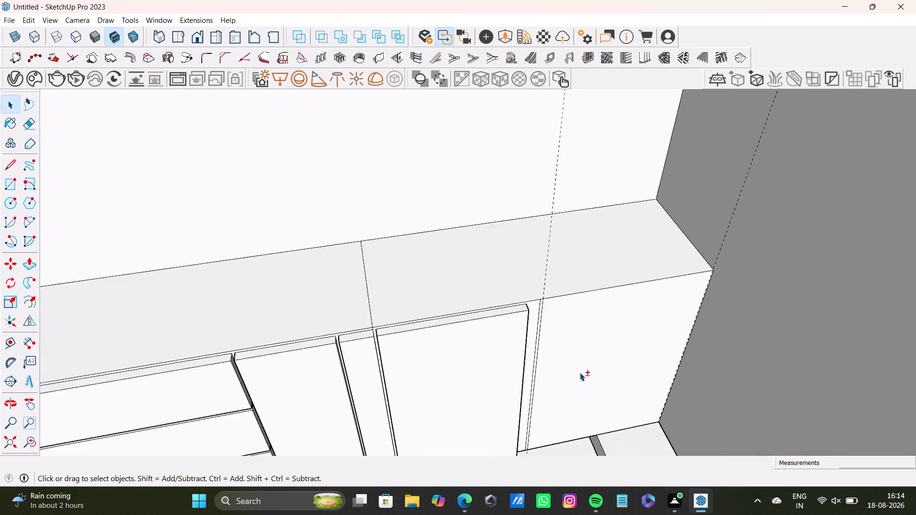
Push/Pull the gap face out until it is flush with the cabinet fronts.
middle_drag(580, 373, 494, 238)
click(530, 249)
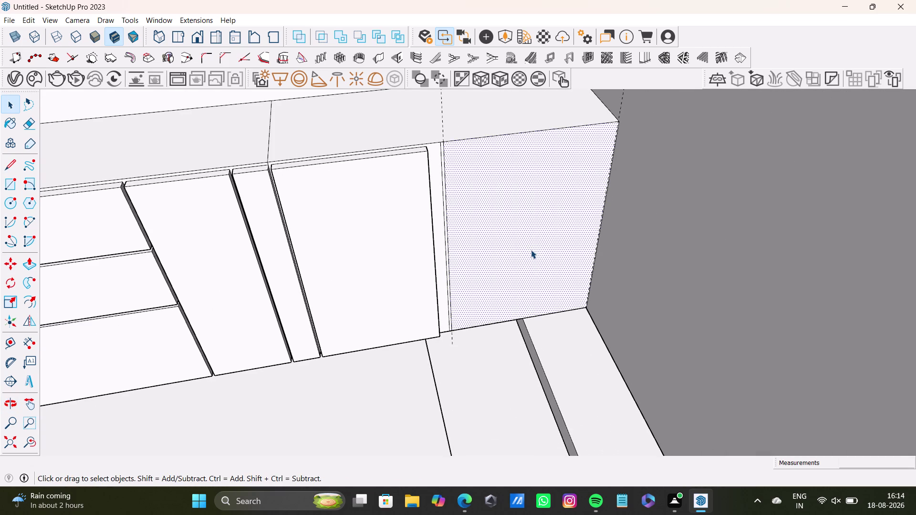
key(p)
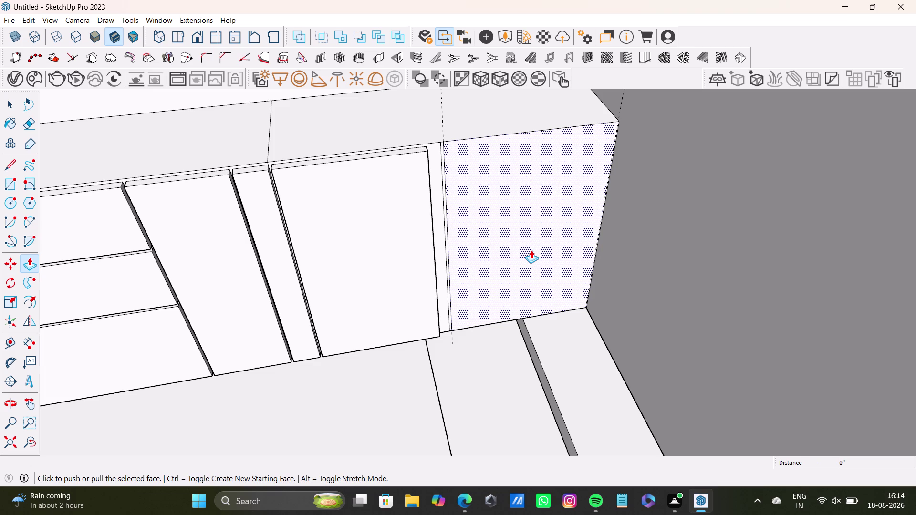
drag(531, 250, 634, 369)
scroll(down, 3)
middle_drag(634, 369, 576, 184)
drag(574, 192, 664, 355)
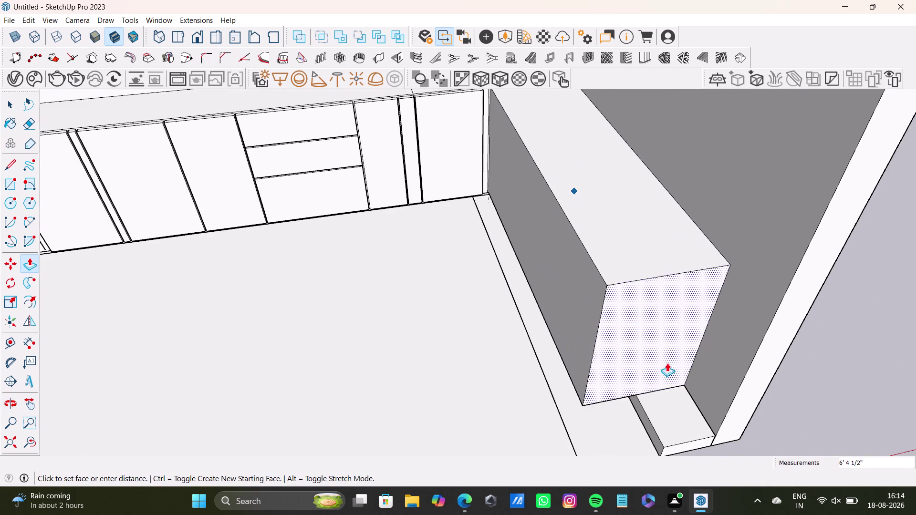
drag(664, 355, 699, 415)
key(space)
Check the whole room, then select the filler face and zoom in on its top.
scroll(down, 3)
middle_drag(466, 280, 575, 248)
middle_drag(595, 258, 476, 232)
key(space)
click(417, 203)
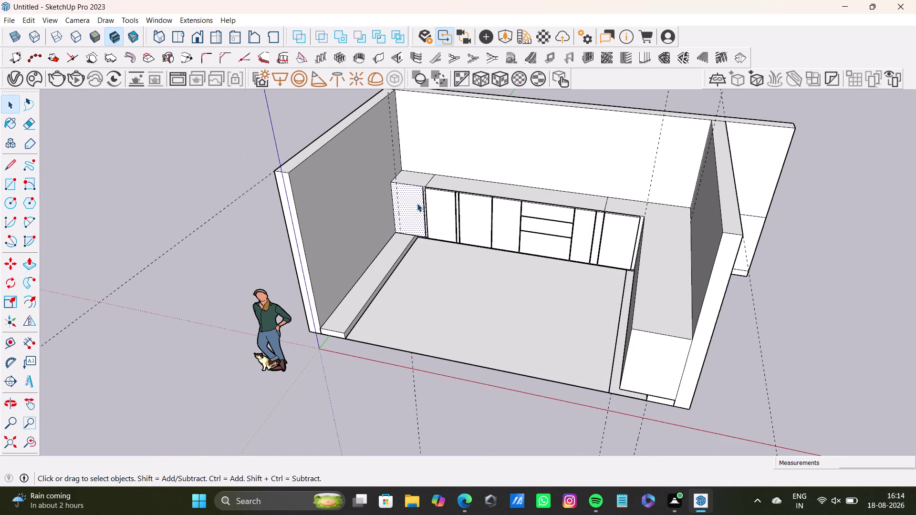
scroll(up, 3)
scroll(up, 3)
middle_drag(425, 201, 468, 249)
scroll(up, 3)
middle_drag(434, 227, 428, 380)
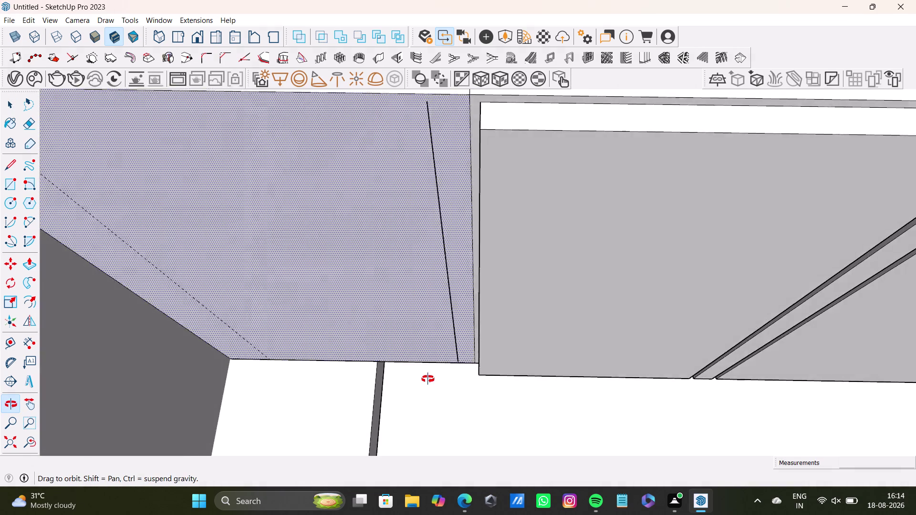
middle_drag(428, 379, 429, 422)
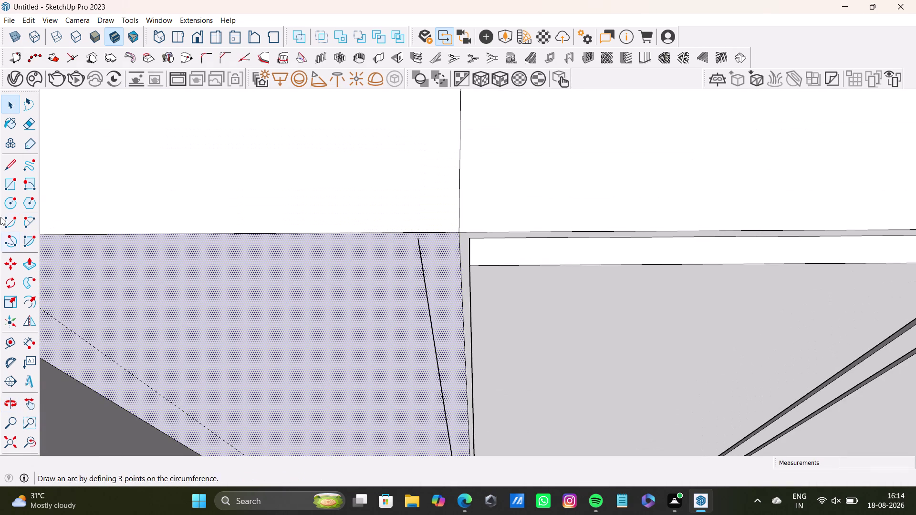
Start a vertical line at the end face's top edge and orbit down to its bottom.
click(12, 170)
scroll(up, 3)
middle_drag(418, 249, 418, 222)
scroll(up, 3)
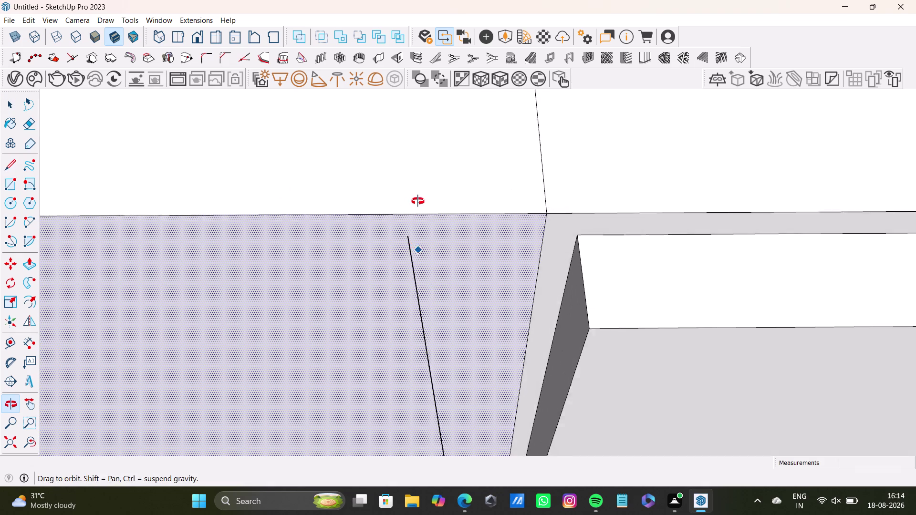
middle_drag(418, 221, 418, 179)
click(410, 243)
click(408, 215)
key(space)
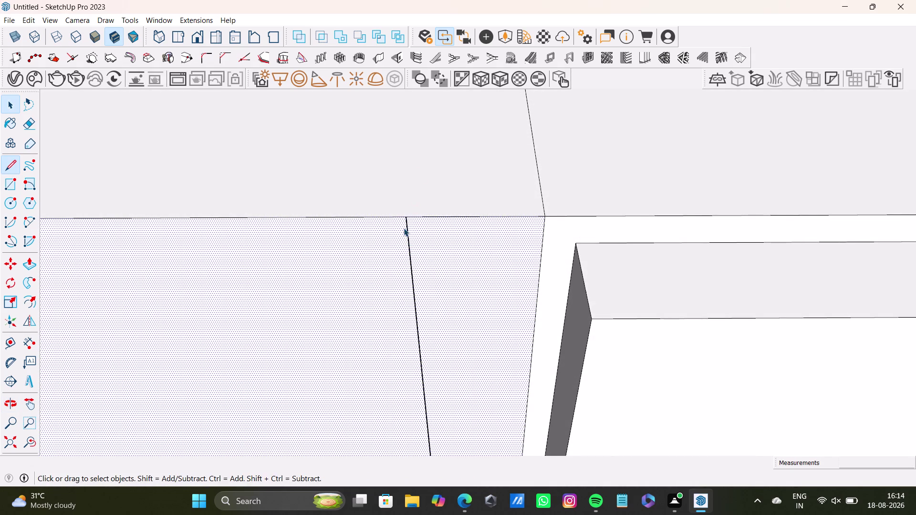
scroll(down, 3)
middle_drag(443, 302, 442, 123)
scroll(down, 3)
middle_drag(417, 269, 432, 74)
scroll(up, 3)
middle_drag(439, 276, 451, 175)
scroll(up, 3)
scroll(up, 3)
scroll(down, 3)
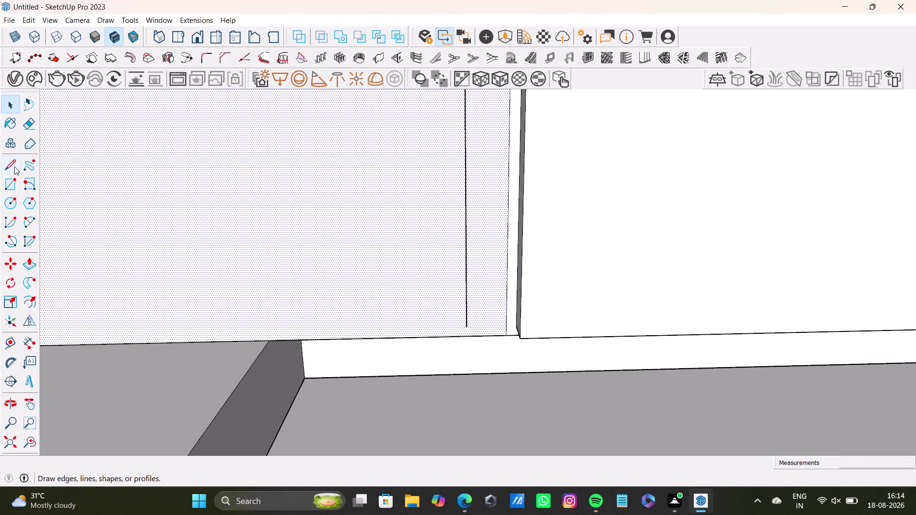
Finish the vertical edge at the bottom, splitting off a narrow strip beside the first door.
click(14, 166)
scroll(up, 3)
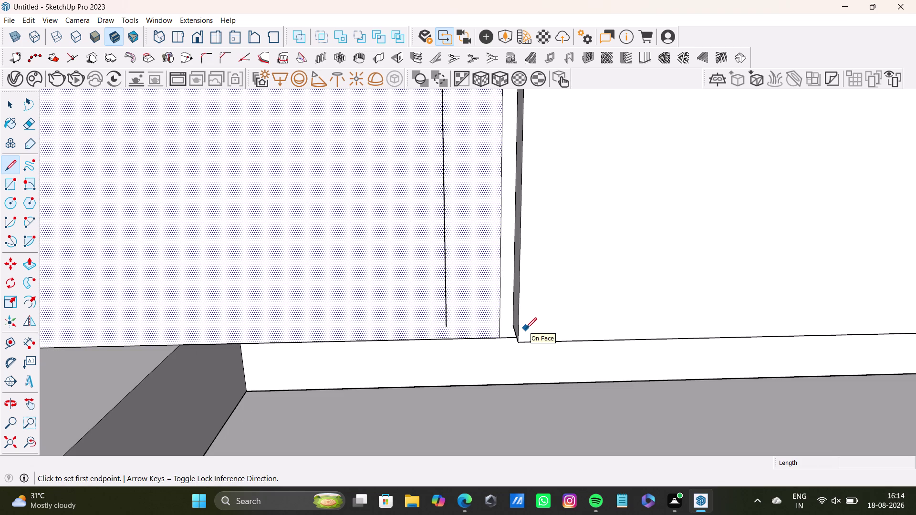
click(448, 324)
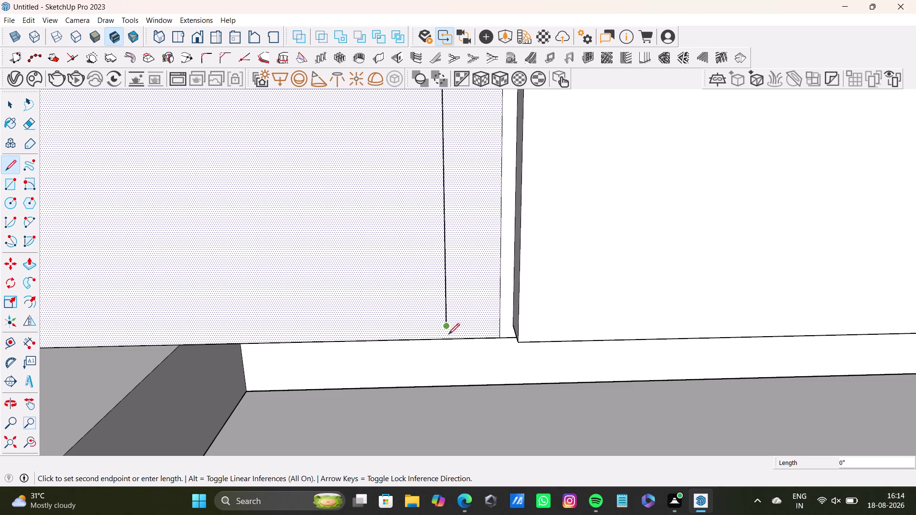
click(448, 340)
key(space)
scroll(down, 3)
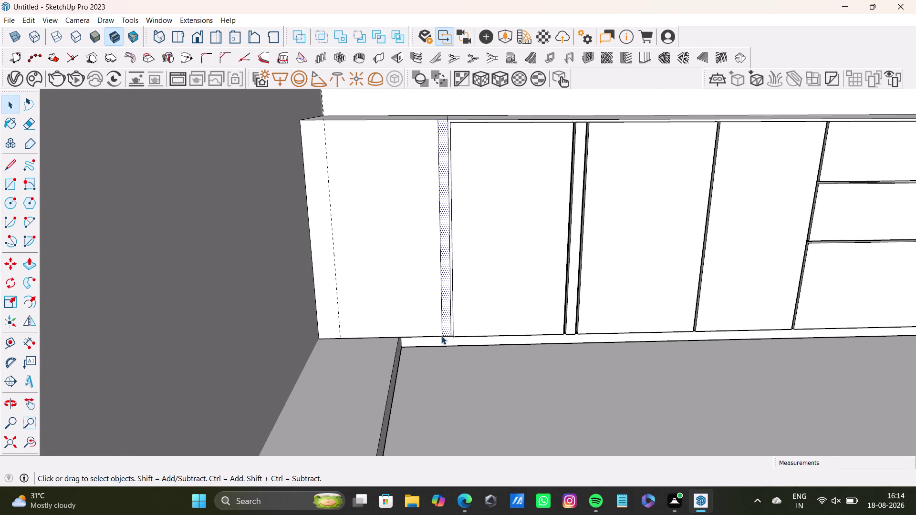
middle_drag(442, 336, 472, 346)
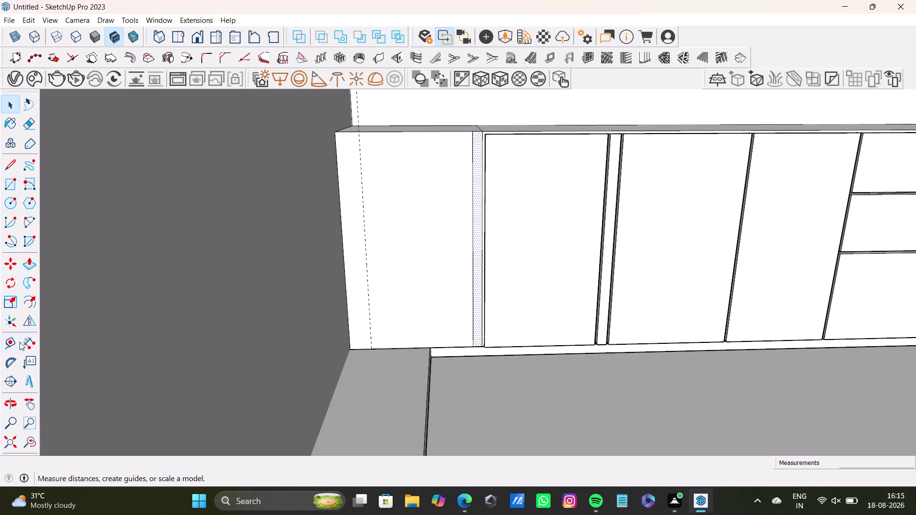
Place a guide 0.5" from the cabinet end edge.
click(7, 342)
click(471, 291)
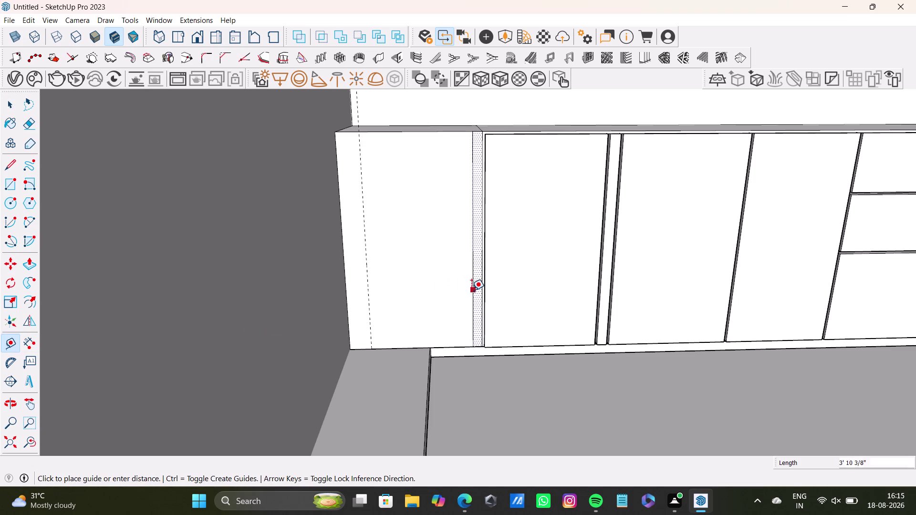
text(0.)
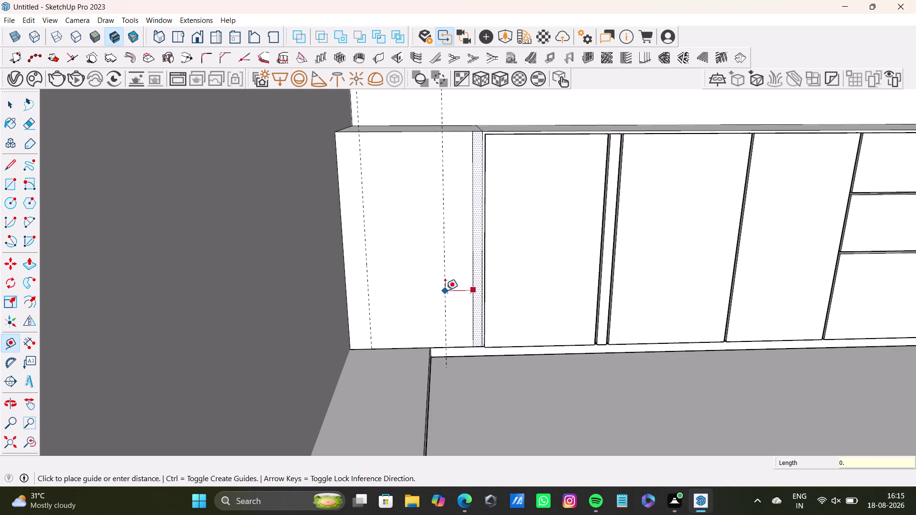
text(5)
key(shift+quotedbl)
key(Return)
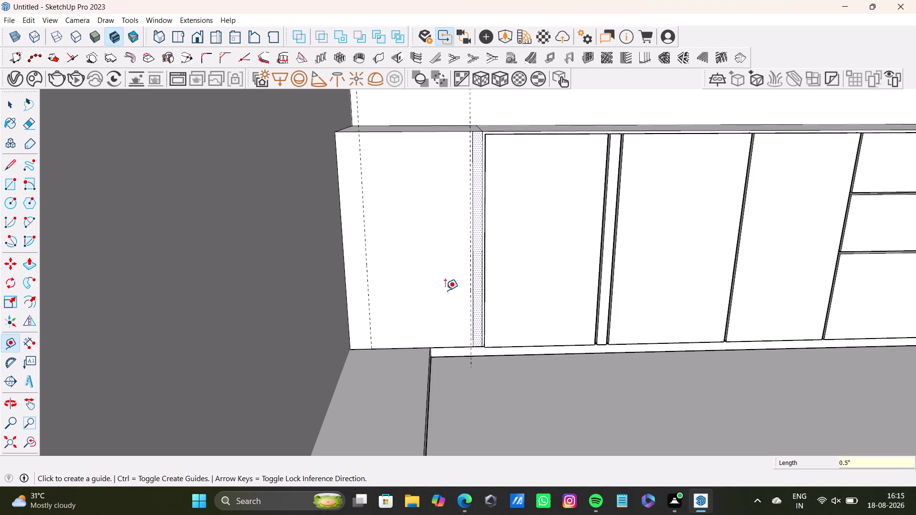
Delete the old guide near the wall.
key(space)
click(367, 254)
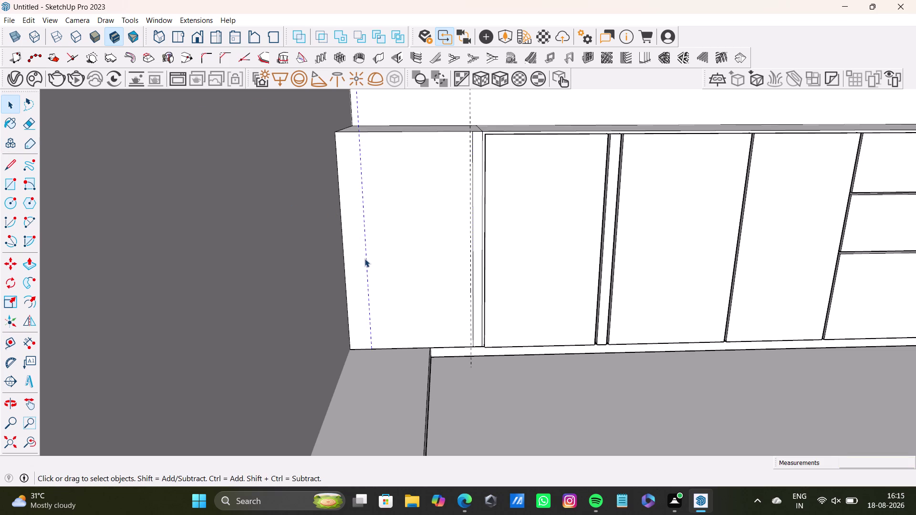
key(Delete)
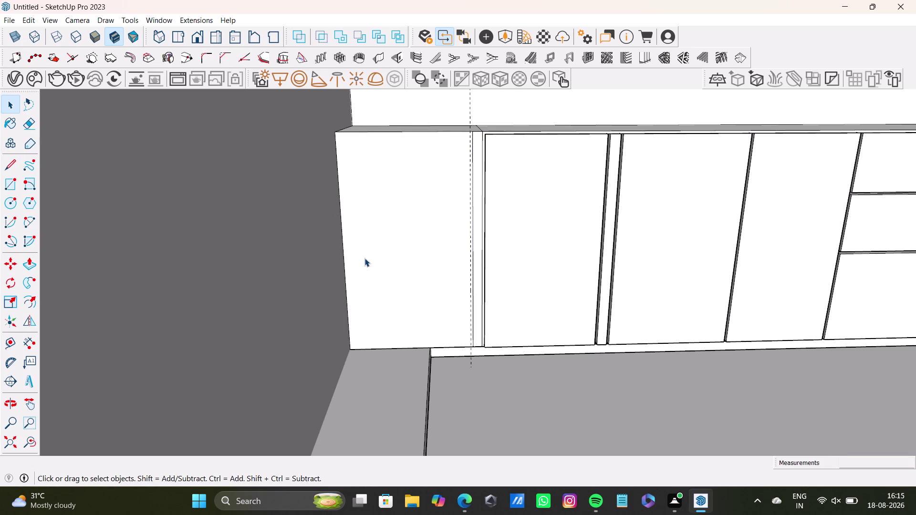
click(7, 165)
Draw a vertical edge along the half-inch guide, from the top of the end panel to its bottom.
scroll(up, 3)
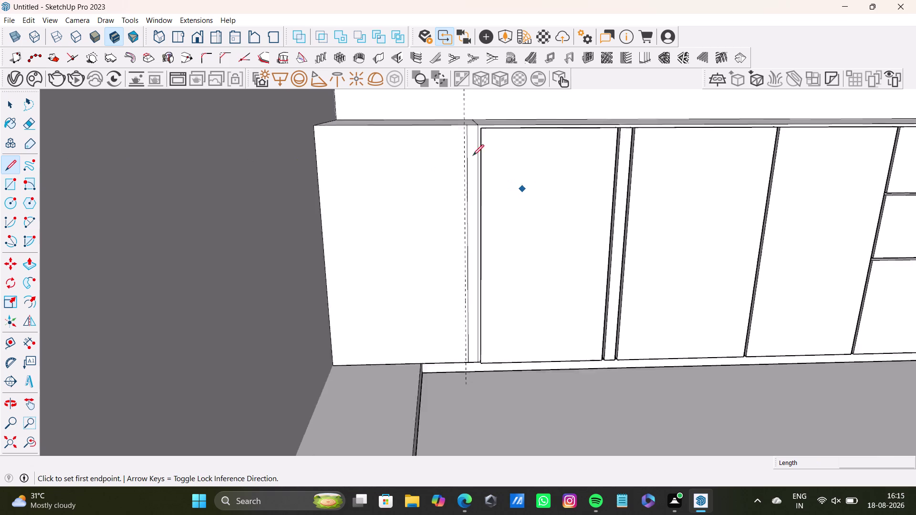
scroll(up, 3)
middle_drag(482, 161, 475, 228)
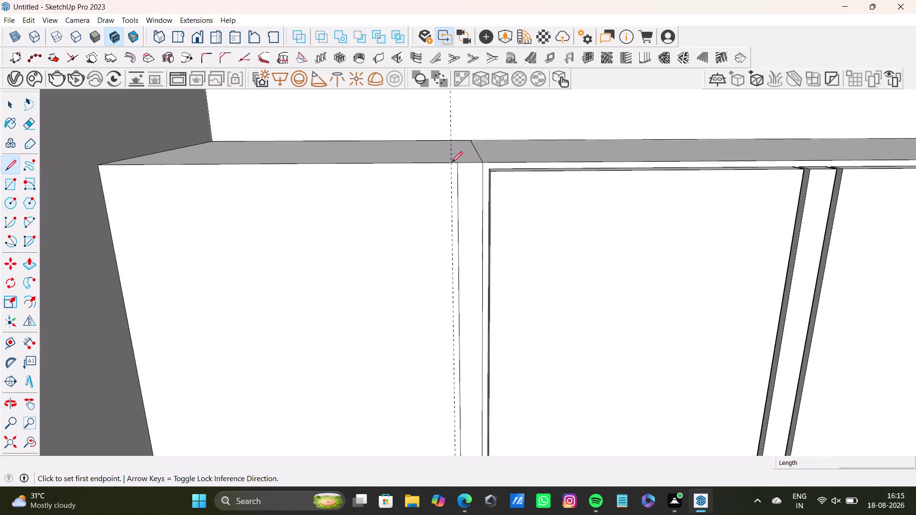
click(452, 163)
key(space)
click(12, 164)
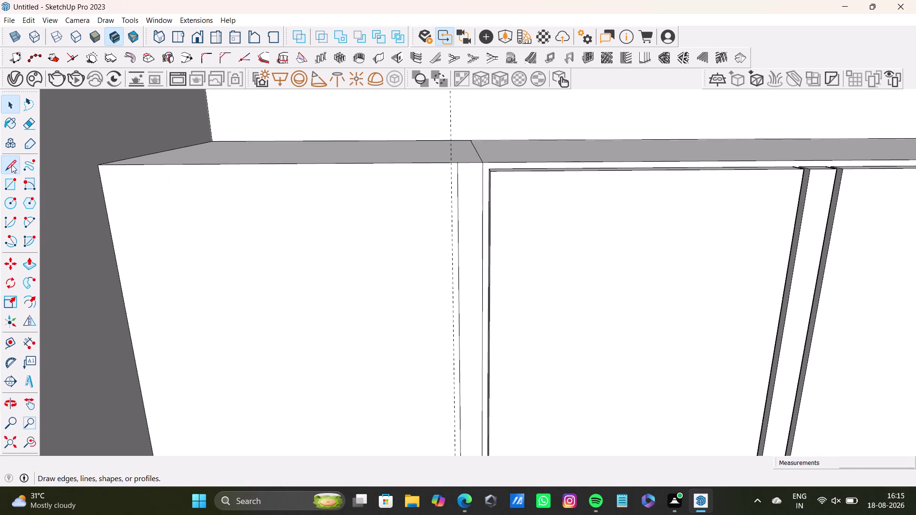
scroll(up, 3)
click(481, 159)
scroll(down, 3)
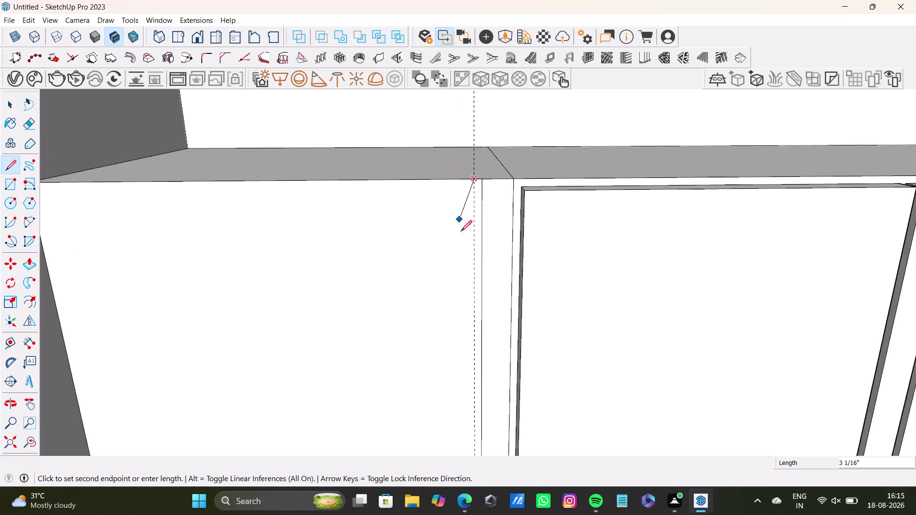
scroll(down, 3)
middle_drag(458, 293, 475, 77)
scroll(down, 3)
scroll(up, 3)
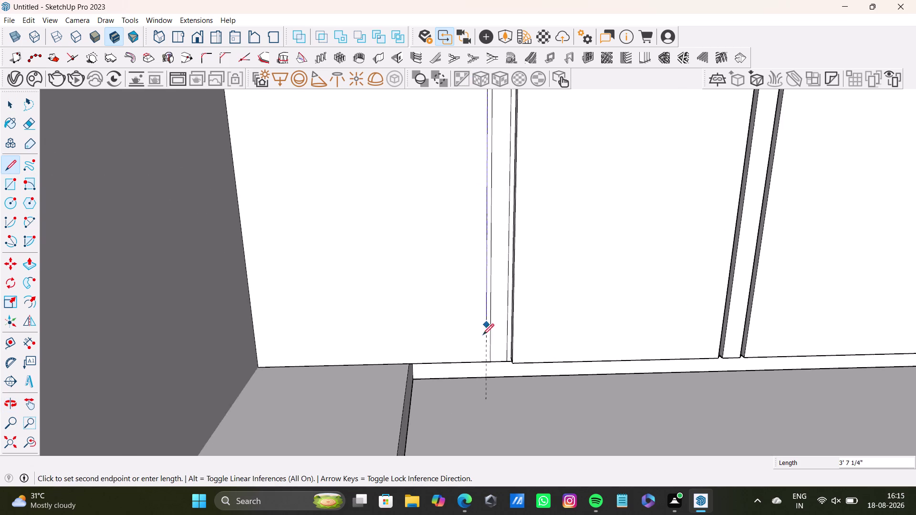
scroll(up, 3)
click(486, 376)
key(space)
Select the tall panel face at the left cabinet end.
scroll(down, 3)
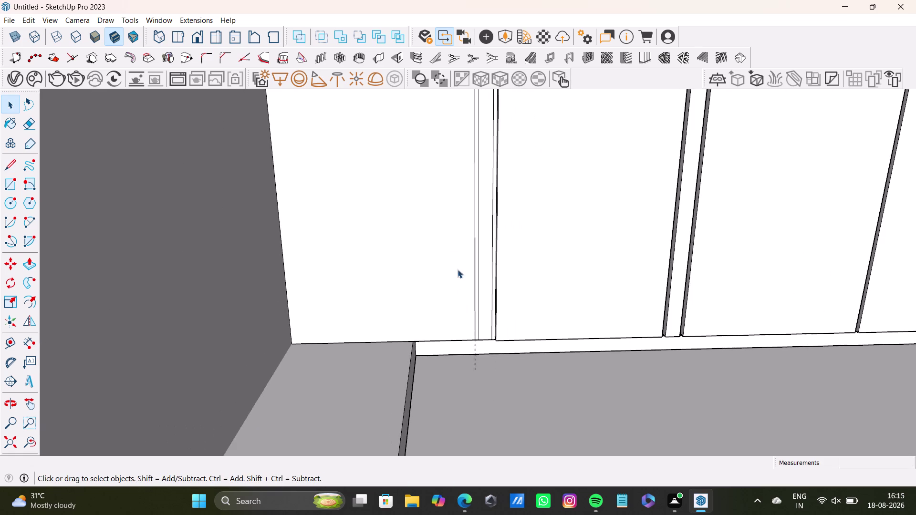
middle_drag(458, 263, 433, 359)
click(333, 251)
Push/Pull the left end panel face outward about 1' 3 9/16" beside the wall ledge.
key(p)
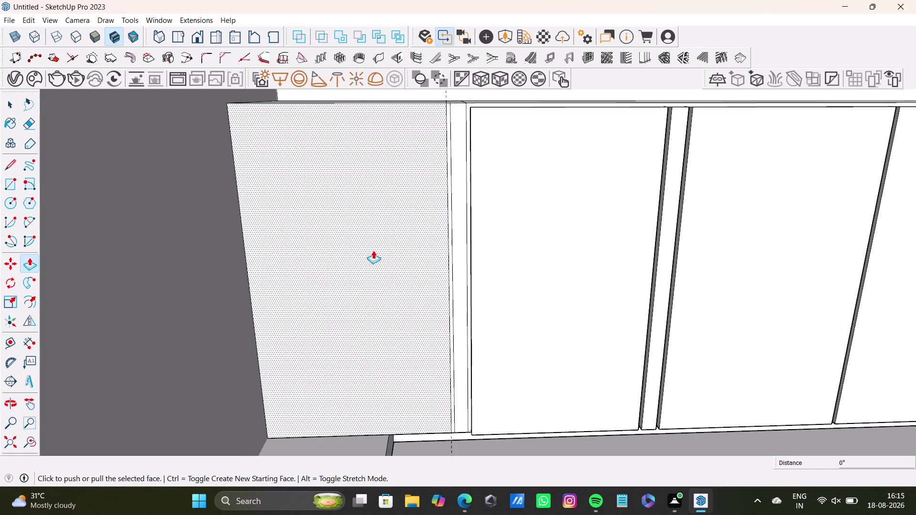
drag(373, 251, 306, 363)
scroll(down, 3)
middle_drag(337, 344, 352, 140)
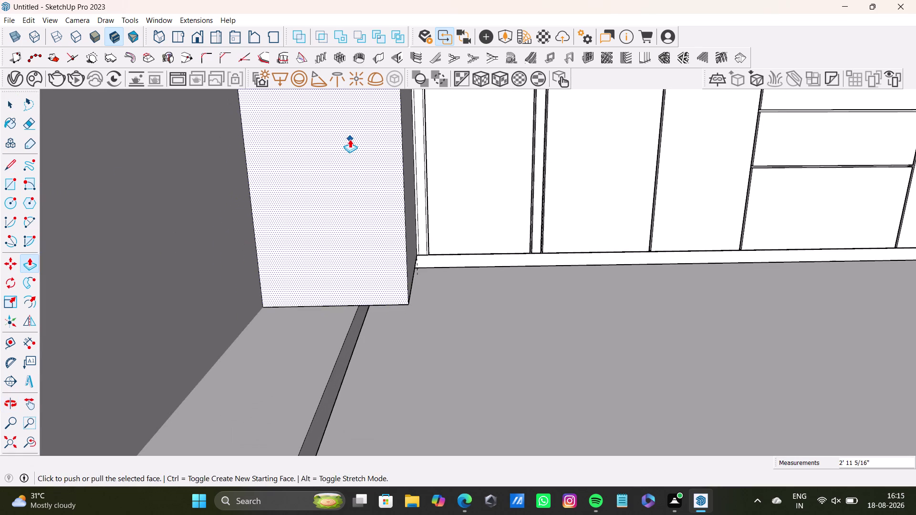
drag(350, 139, 149, 354)
scroll(down, 3)
middle_drag(184, 325, 332, 76)
drag(293, 129, 159, 208)
scroll(down, 3)
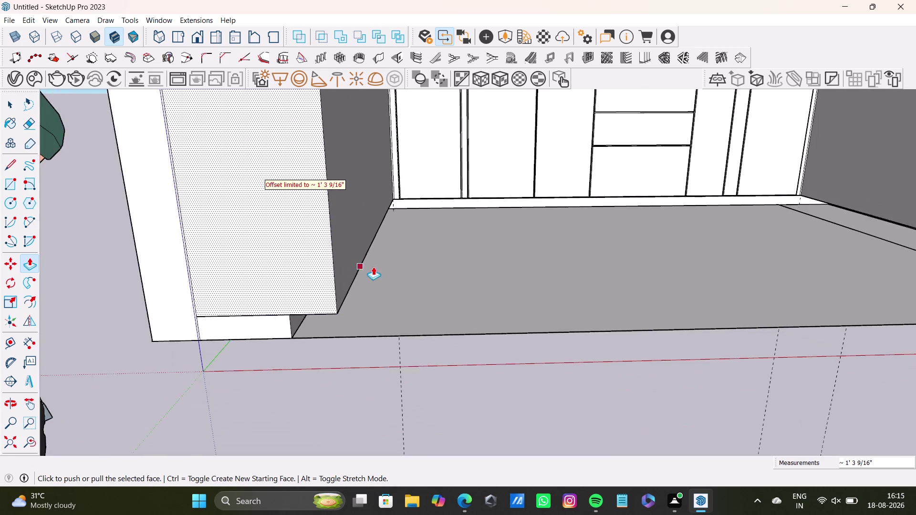
scroll(down, 3)
middle_drag(387, 291, 387, 362)
scroll(down, 3)
middle_drag(404, 321, 286, 333)
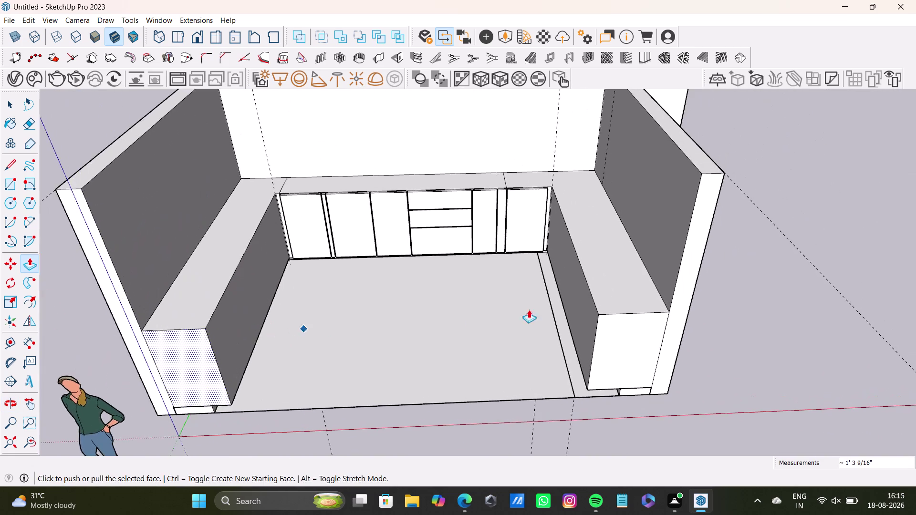
Erase the stray edge at the countertop's left end.
scroll(up, 3)
middle_drag(540, 304, 477, 288)
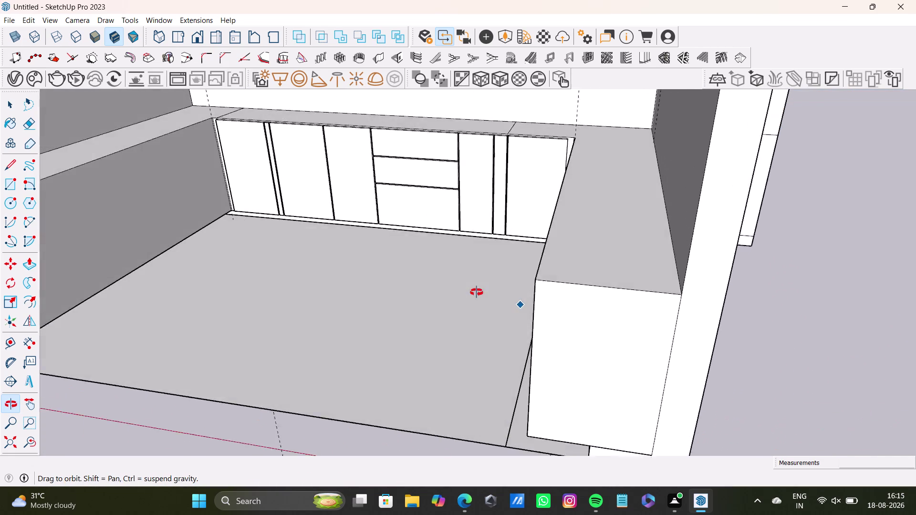
middle_drag(477, 288, 549, 381)
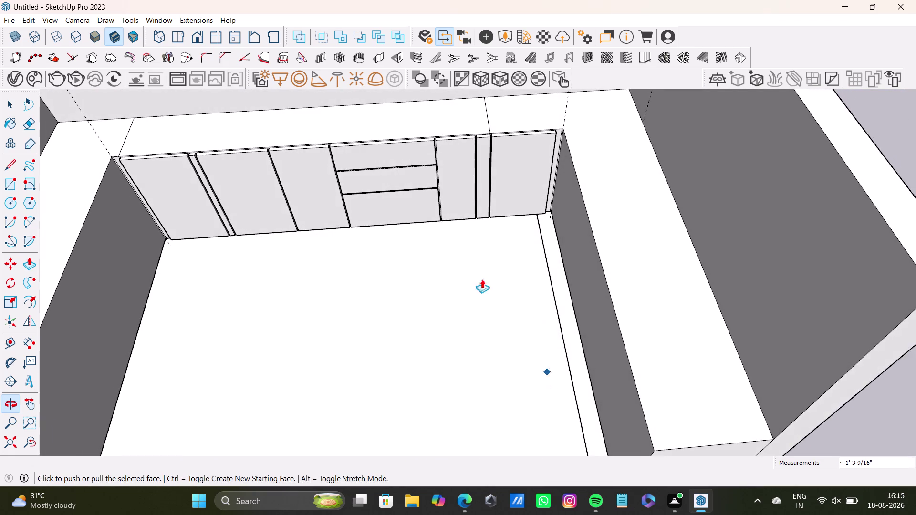
scroll(up, 3)
middle_drag(440, 181, 584, 309)
scroll(up, 3)
middle_drag(262, 272, 195, 227)
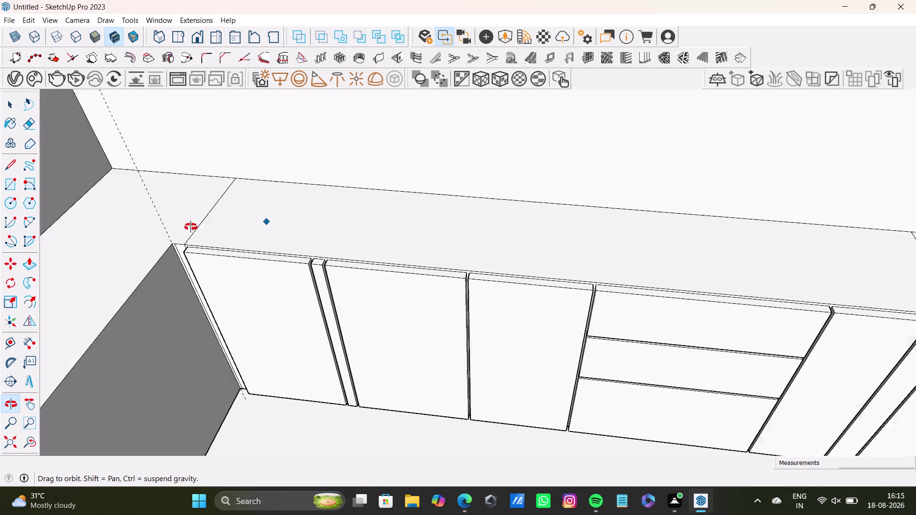
middle_drag(194, 227, 190, 227)
key(space)
click(207, 214)
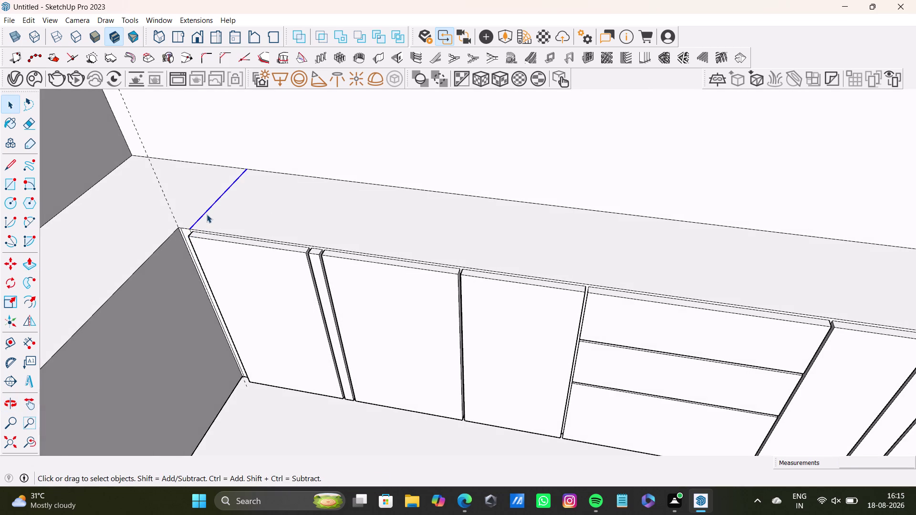
key(Delete)
Erase the stray edge at the left cabinet end.
scroll(up, 3)
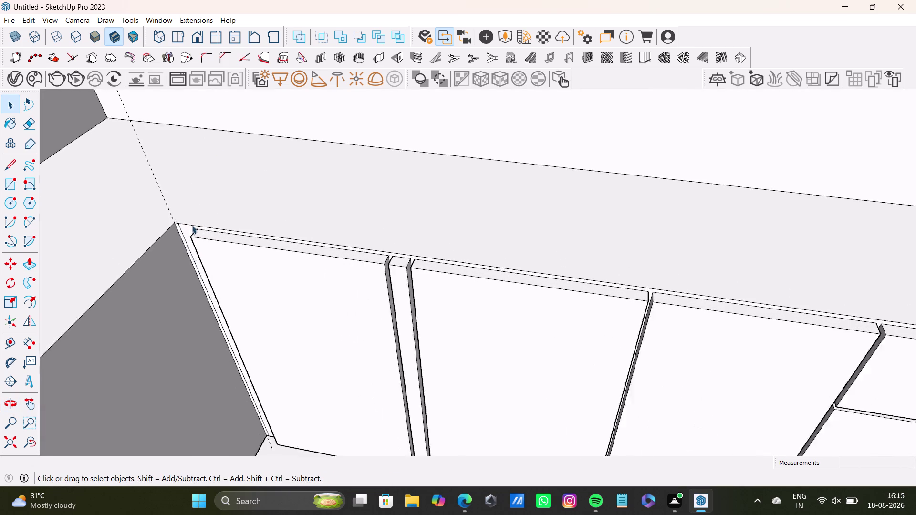
scroll(up, 3)
scroll(up, 3)
middle_drag(191, 247, 297, 189)
scroll(down, 3)
scroll(up, 3)
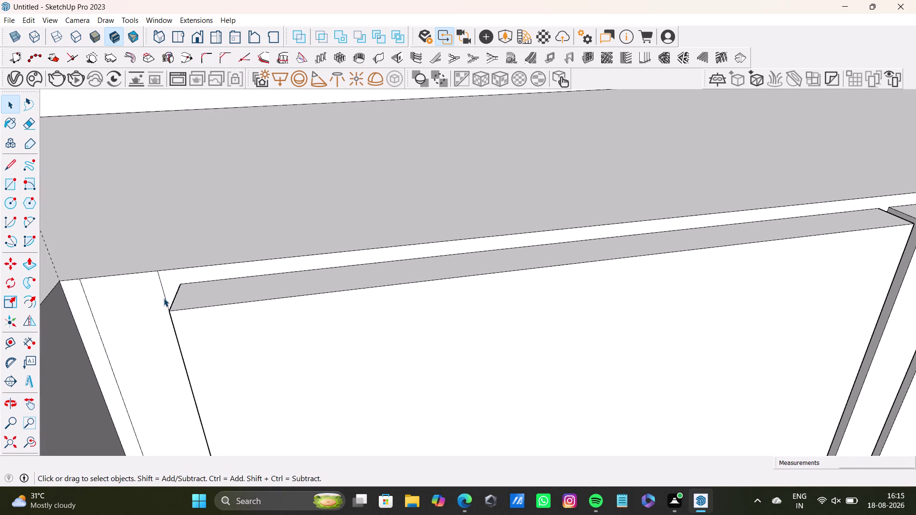
click(167, 303)
key(Delete)
Erase the two stray edges above the cabinet joint on the right of the countertop.
scroll(down, 3)
middle_drag(335, 324, 235, 339)
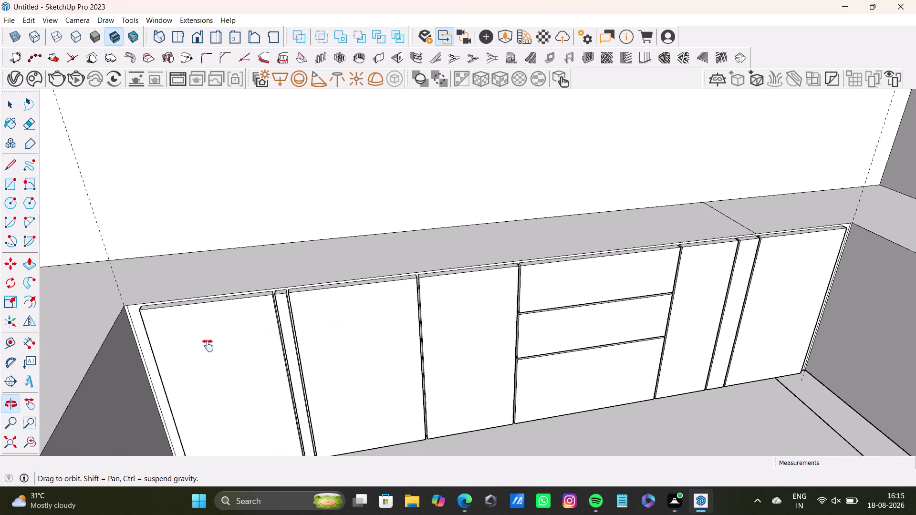
middle_drag(235, 339, 21, 382)
scroll(up, 3)
click(590, 245)
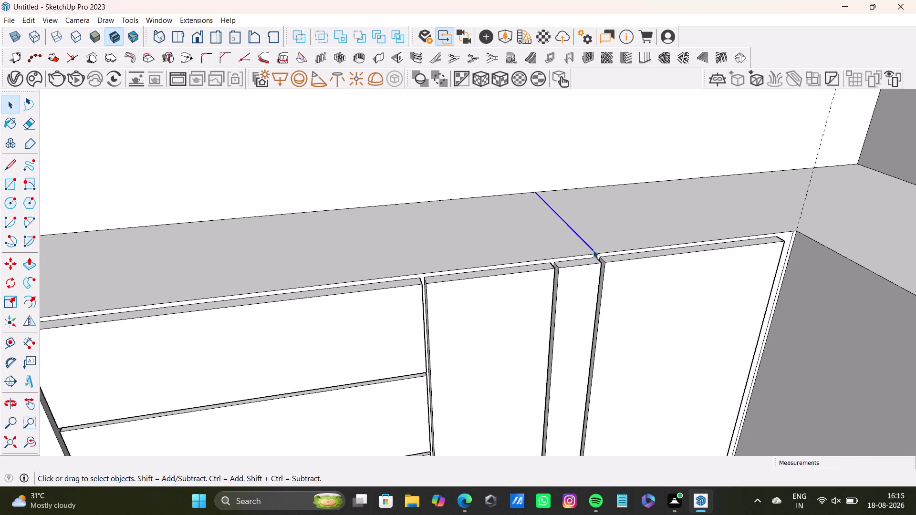
key(Delete)
scroll(up, 3)
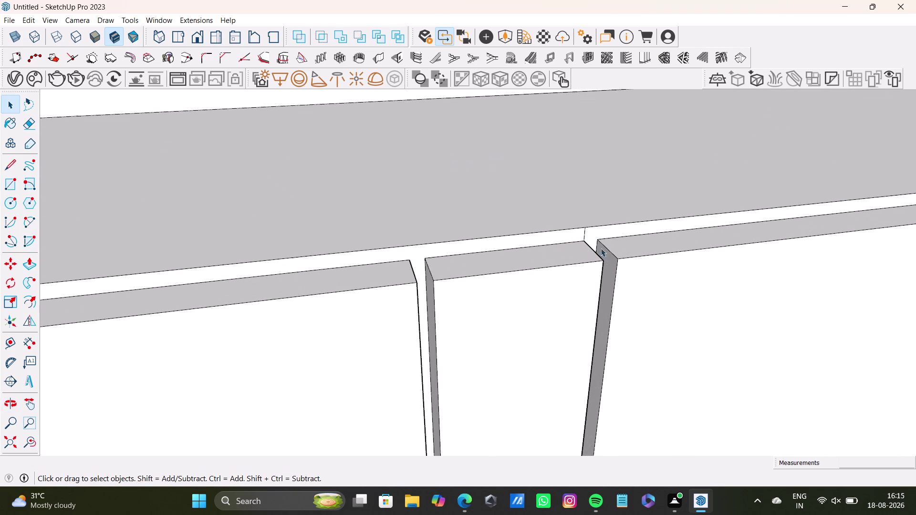
click(586, 235)
key(Delete)
Erase the vertical edge and its leftover piece at the right cabinet end.
scroll(down, 3)
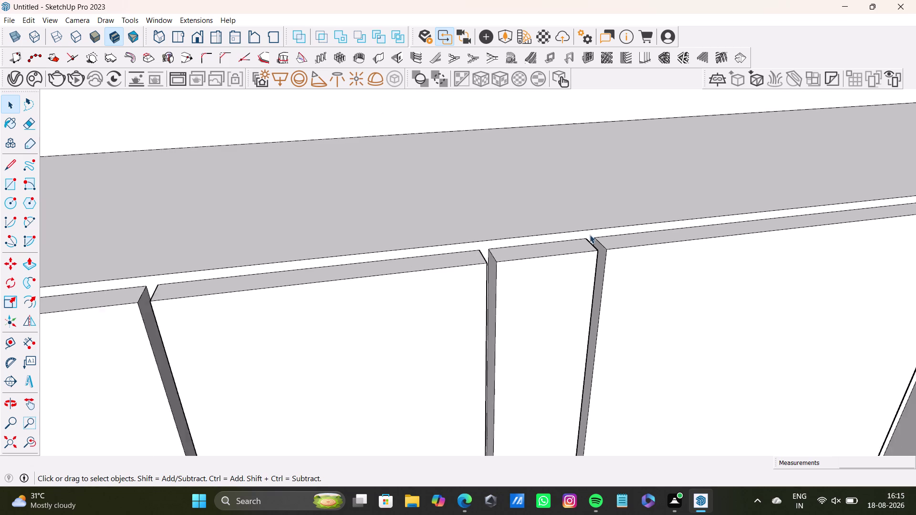
scroll(down, 3)
middle_drag(681, 263, 480, 292)
scroll(up, 3)
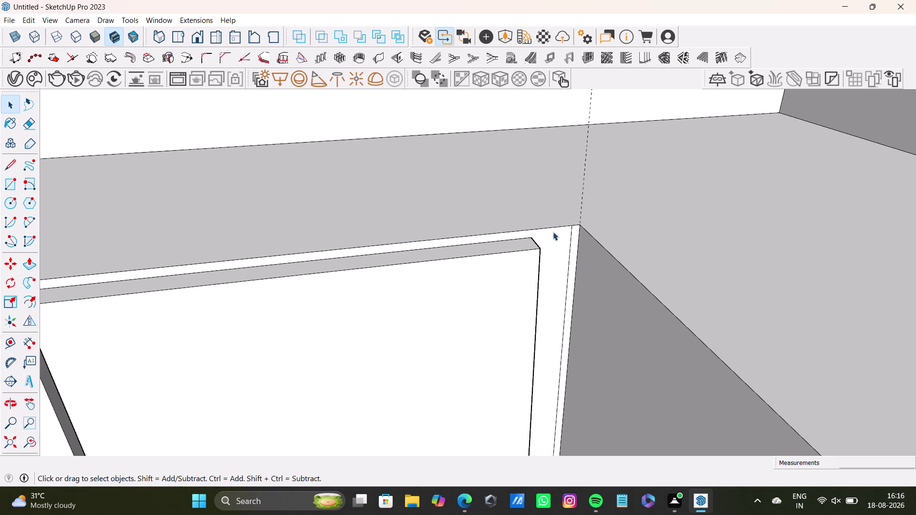
click(573, 238)
key(Pause)
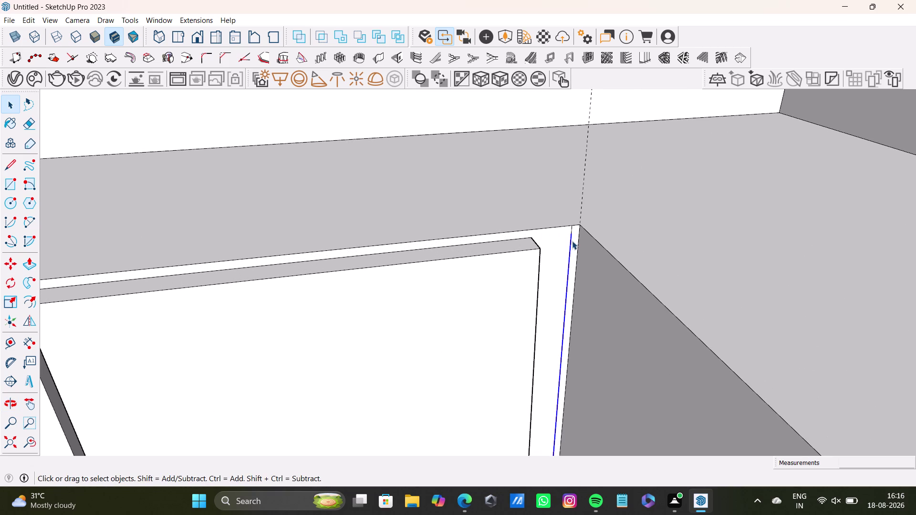
key(Delete)
click(573, 229)
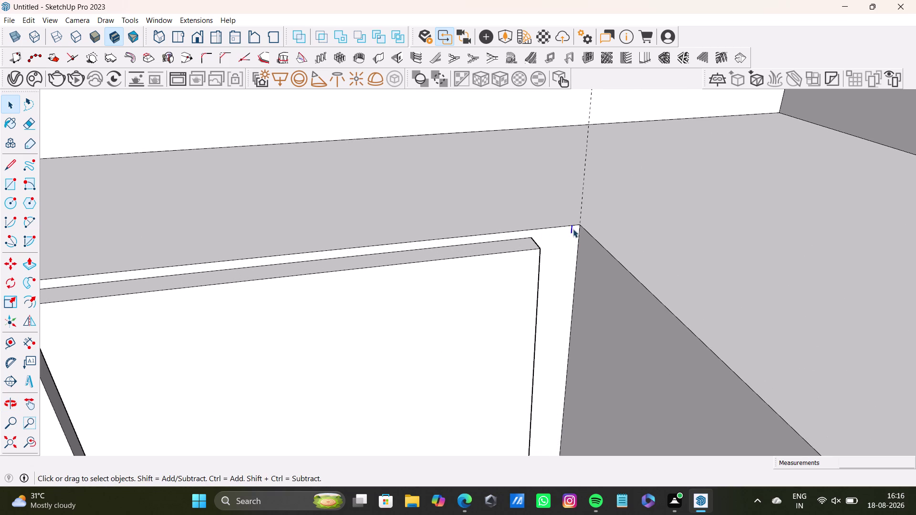
key(Delete)
Orbit out over the whole room, then back toward the right cabinet end.
scroll(down, 3)
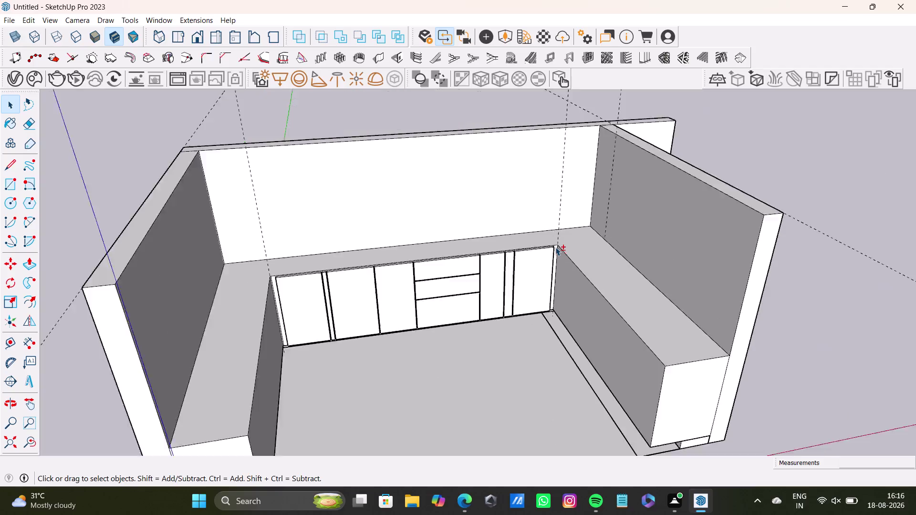
middle_drag(556, 248, 582, 237)
middle_drag(586, 248, 491, 428)
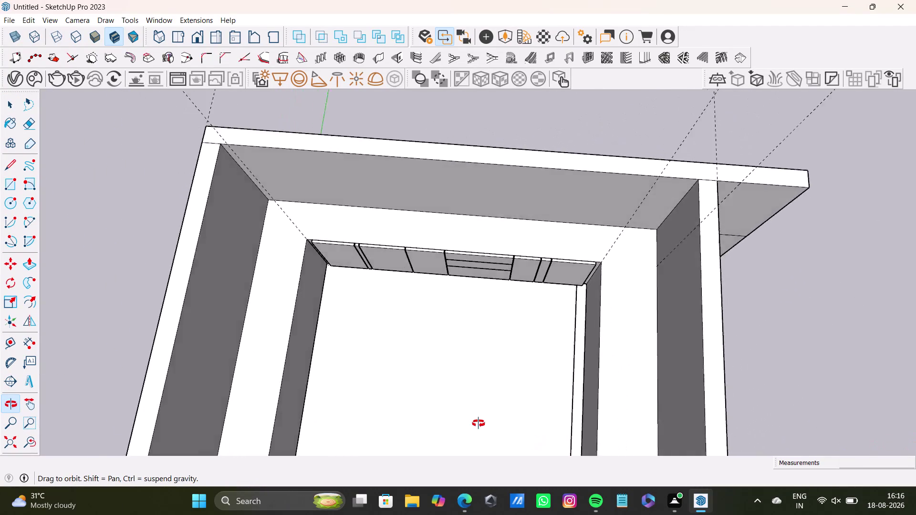
middle_drag(490, 427, 527, 309)
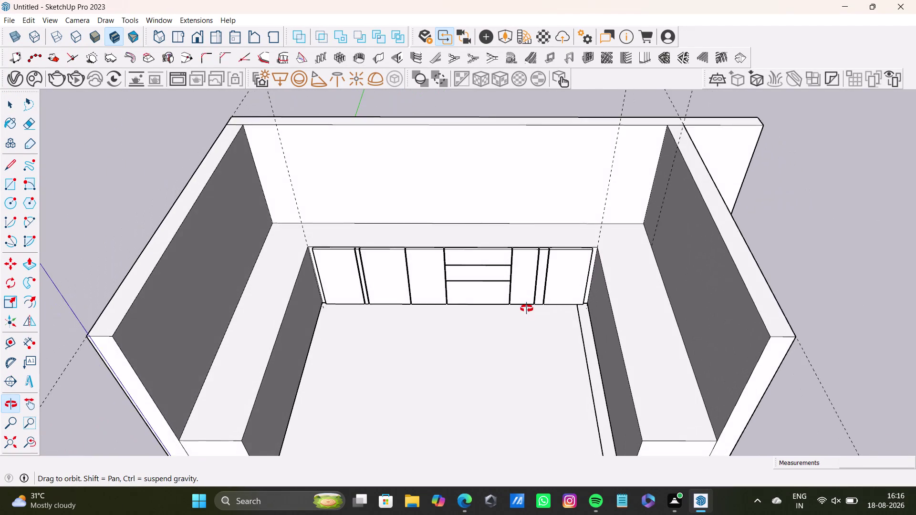
middle_drag(527, 309, 528, 272)
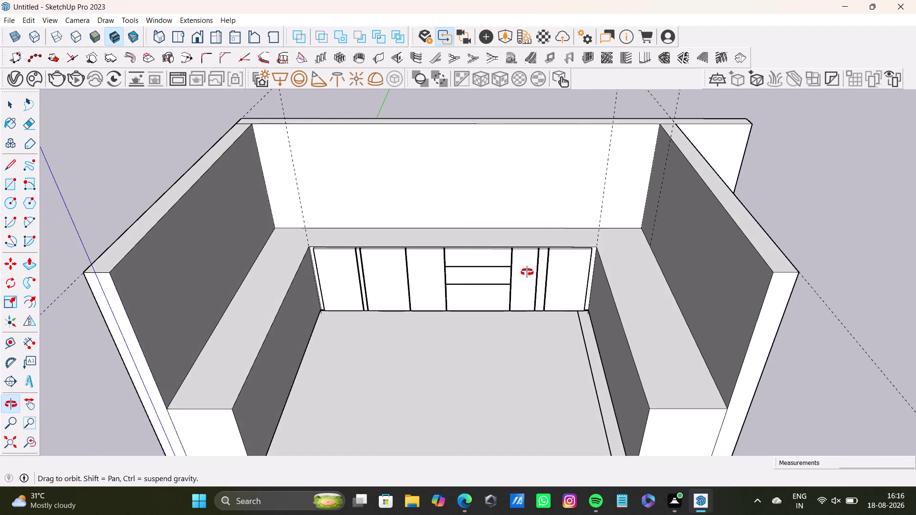
middle_drag(528, 273, 523, 295)
scroll(up, 3)
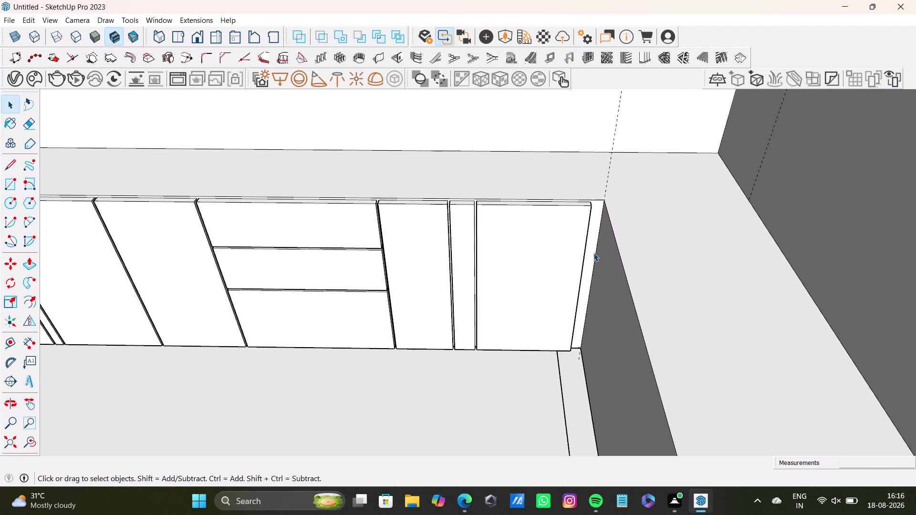
Push/pull the thin right-end face out 7/16" as a filler strip, then orbit to check it.
click(593, 252)
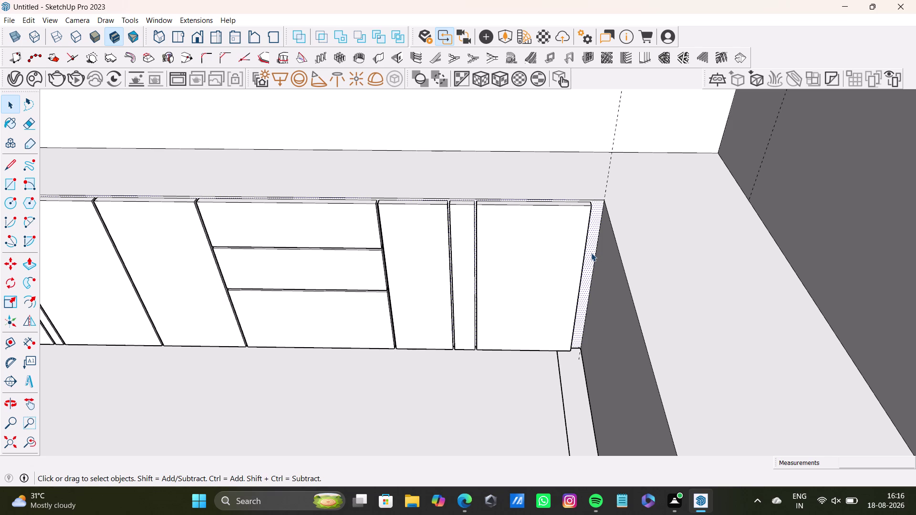
key(p)
click(591, 252)
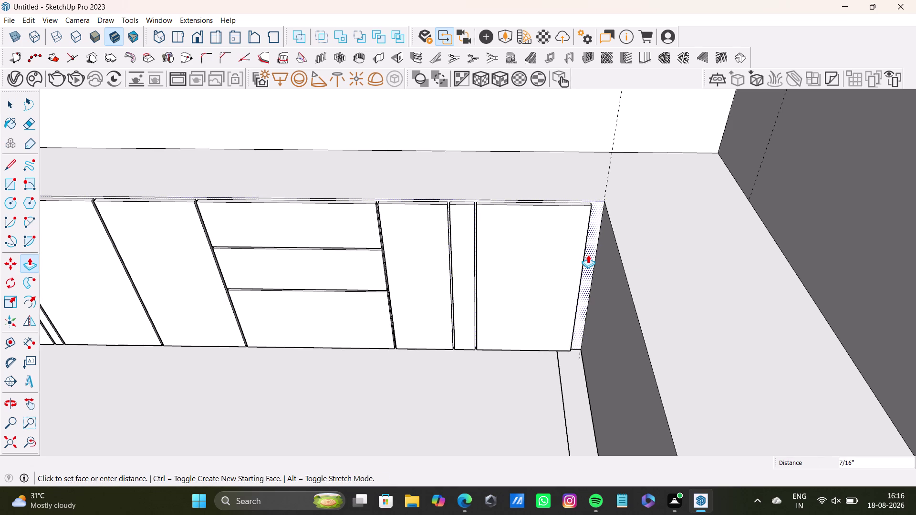
key(space)
scroll(down, 3)
scroll(down, 3)
middle_drag(468, 328, 455, 439)
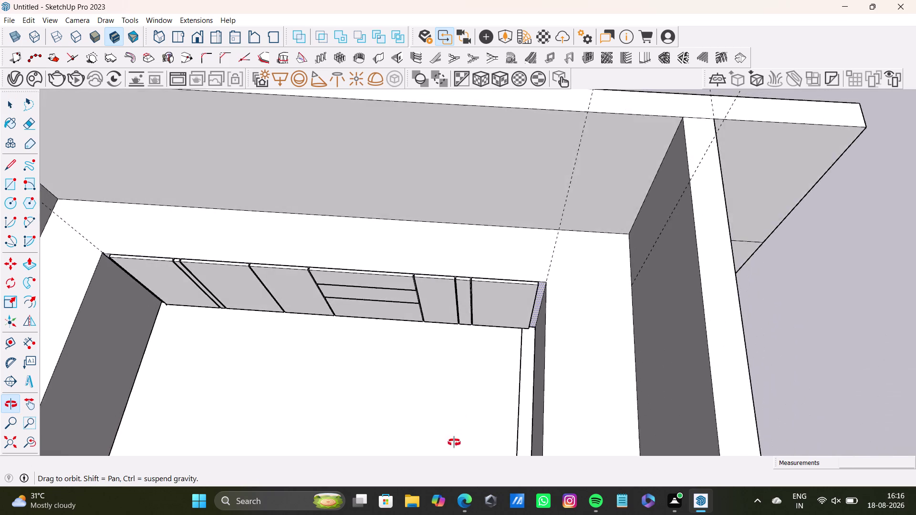
middle_drag(454, 439, 453, 449)
scroll(up, 3)
scroll(down, 3)
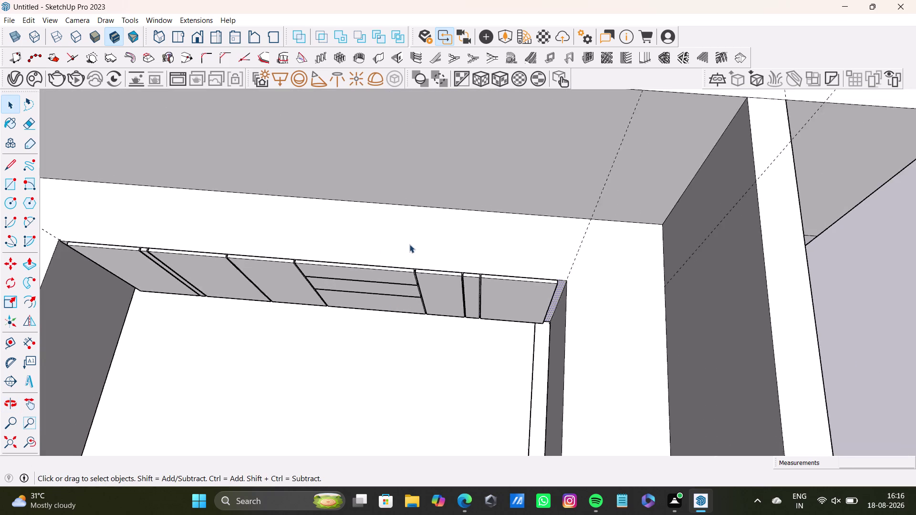
scroll(down, 3)
middle_drag(409, 261, 558, 159)
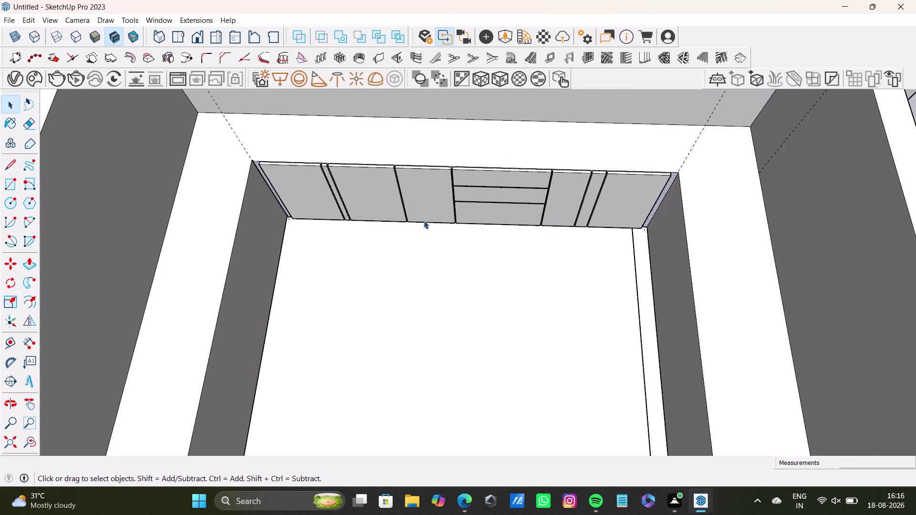